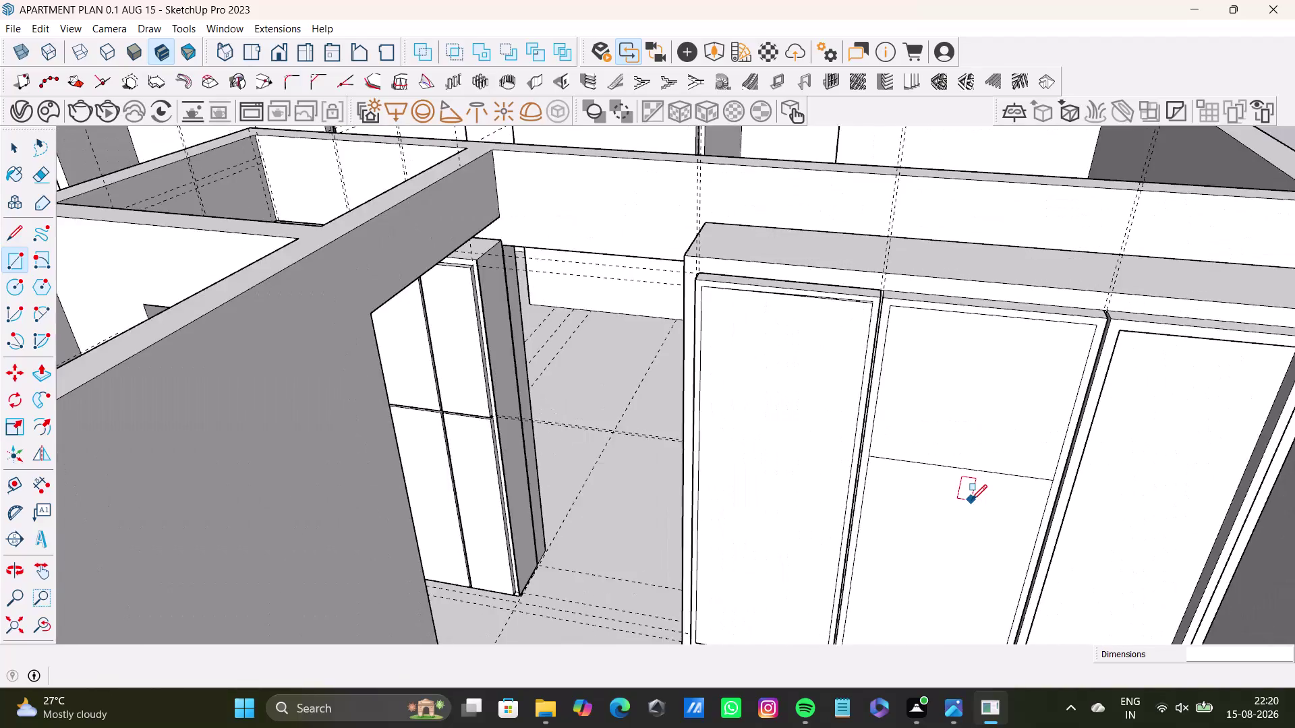
Orbit around the apartment model to bring the row of window components into view.
middle_drag(1006, 494, 1061, 428)
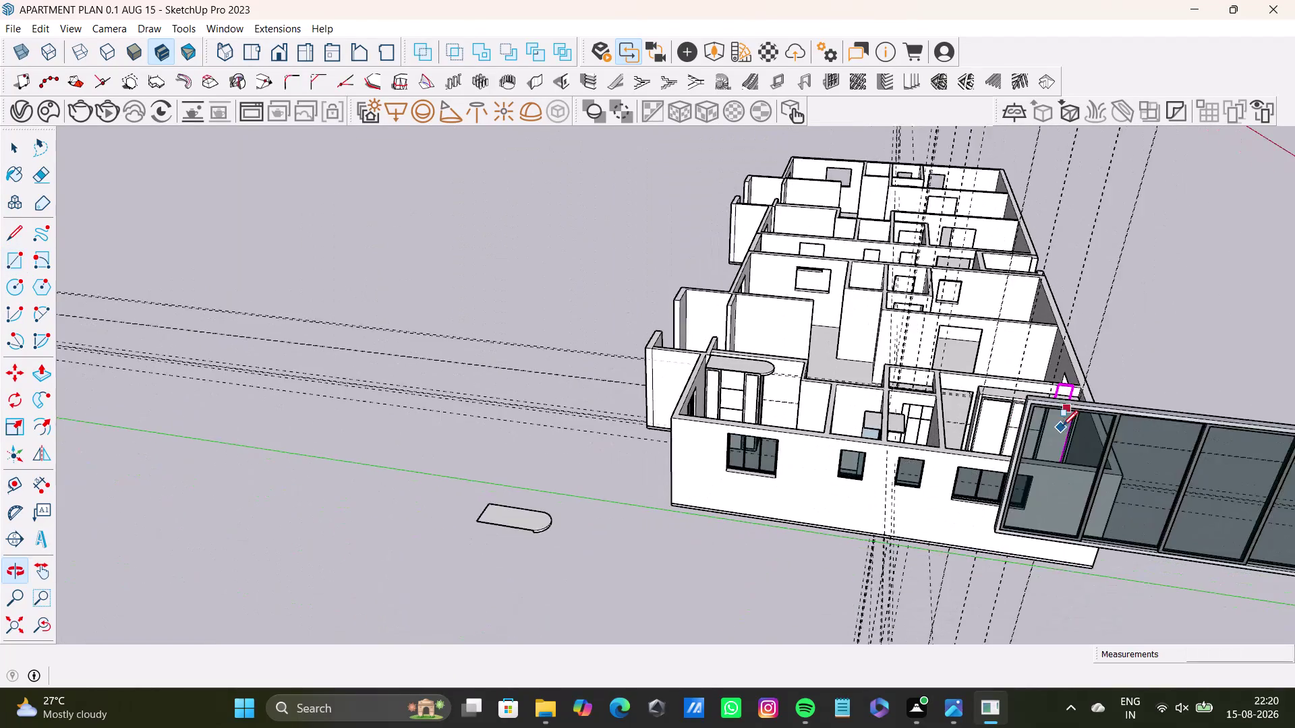
middle_drag(1061, 428, 1062, 426)
middle_drag(1063, 429, 768, 557)
scroll(down, 3)
middle_drag(895, 505, 878, 471)
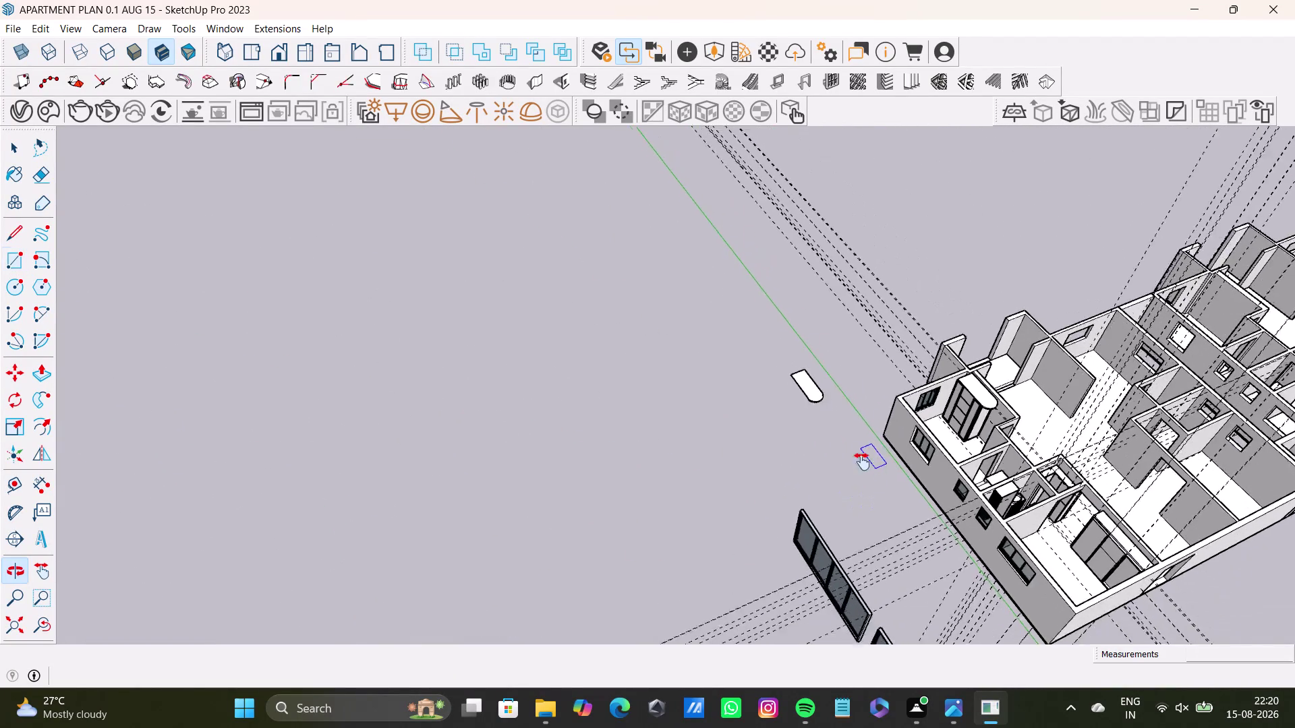
middle_drag(879, 472, 707, 399)
scroll(up, 3)
middle_drag(877, 473, 1027, 536)
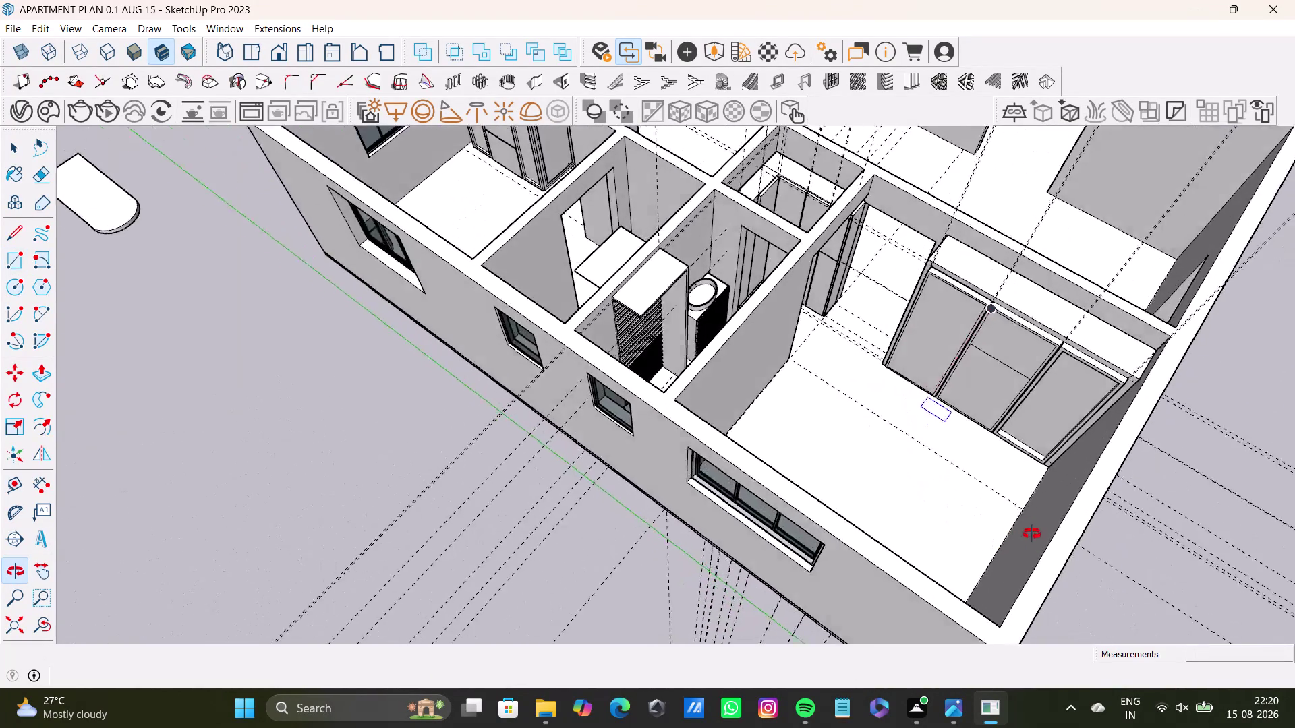
middle_drag(1028, 536, 842, 568)
scroll(down, 3)
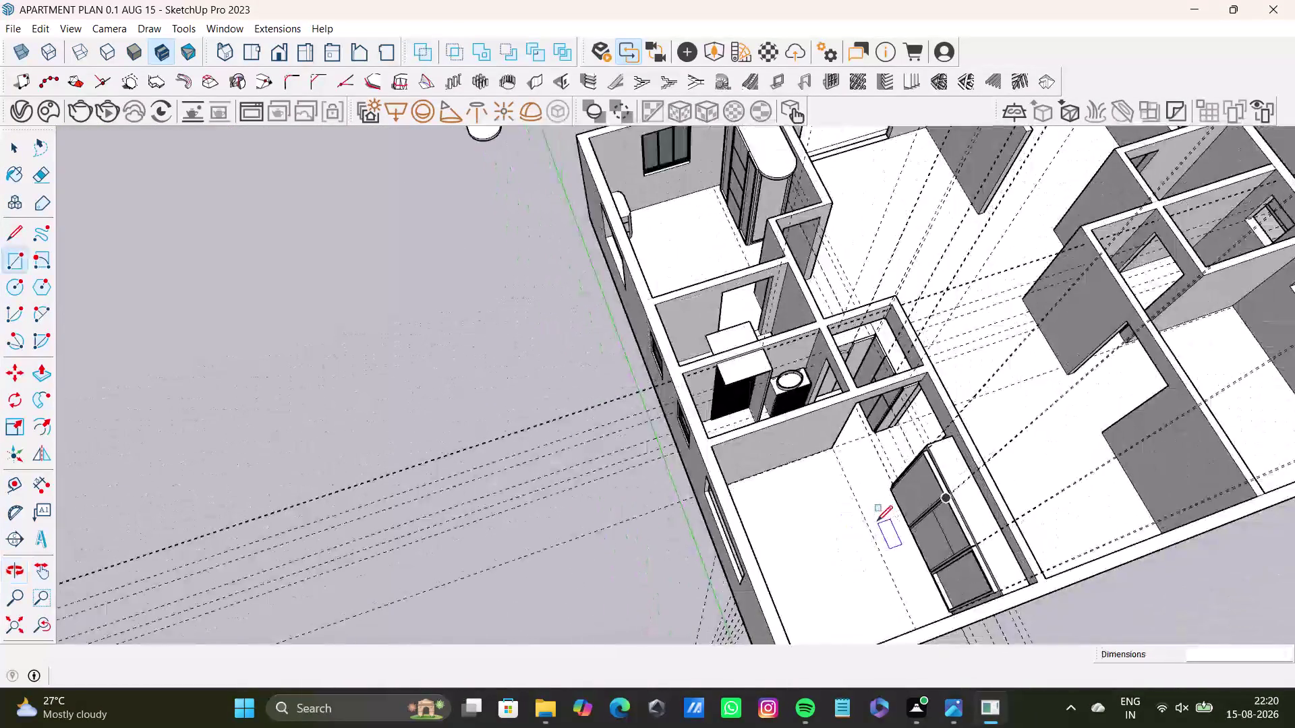
scroll(down, 3)
middle_drag(871, 501, 670, 605)
middle_drag(690, 567, 1101, 500)
middle_drag(967, 524, 992, 520)
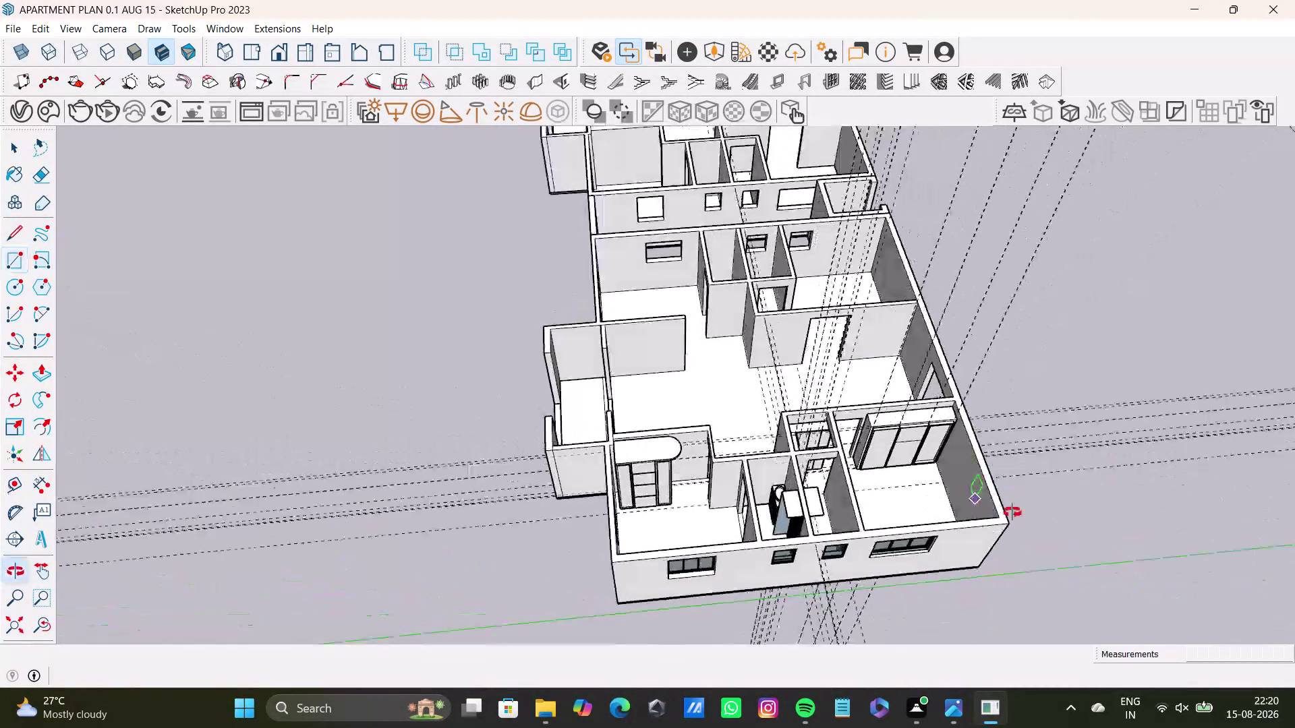
middle_drag(991, 520, 1049, 382)
scroll(down, 3)
middle_drag(999, 446, 788, 435)
scroll(up, 3)
scroll(up, 3)
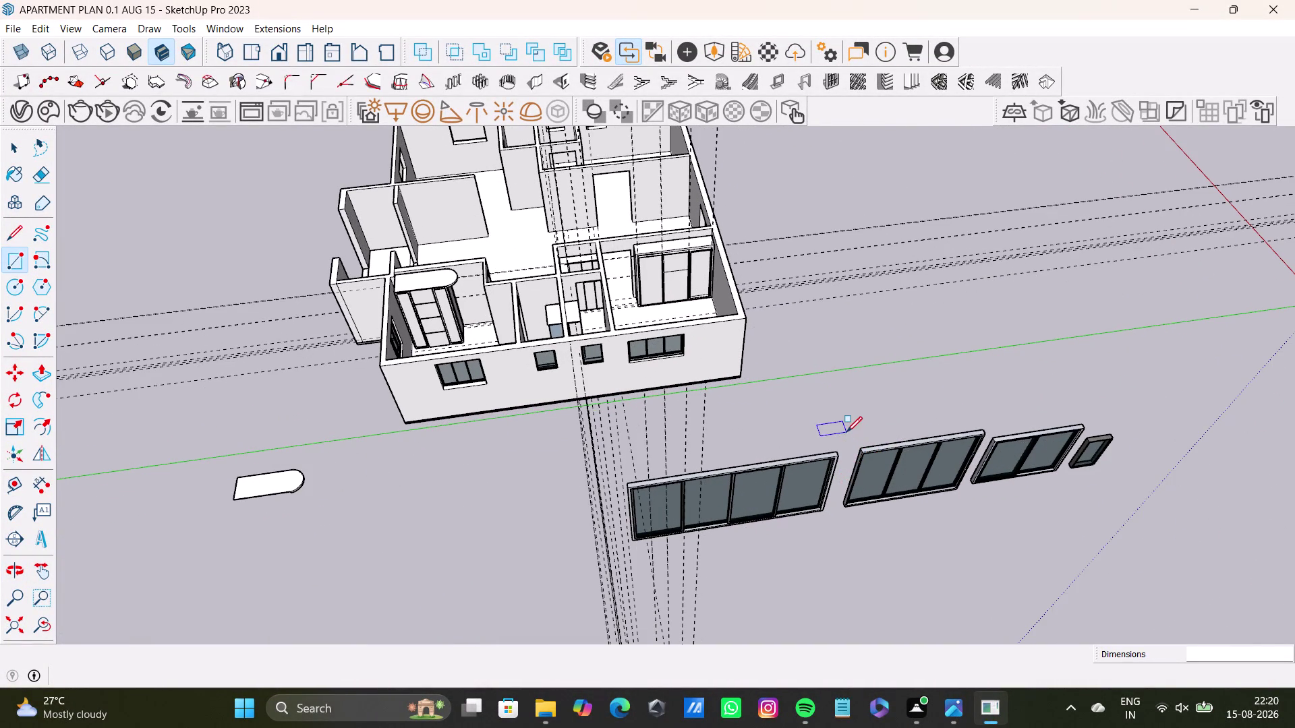
Select the three-pane window component.
key(space)
drag(846, 432, 973, 528)
double_click(953, 495)
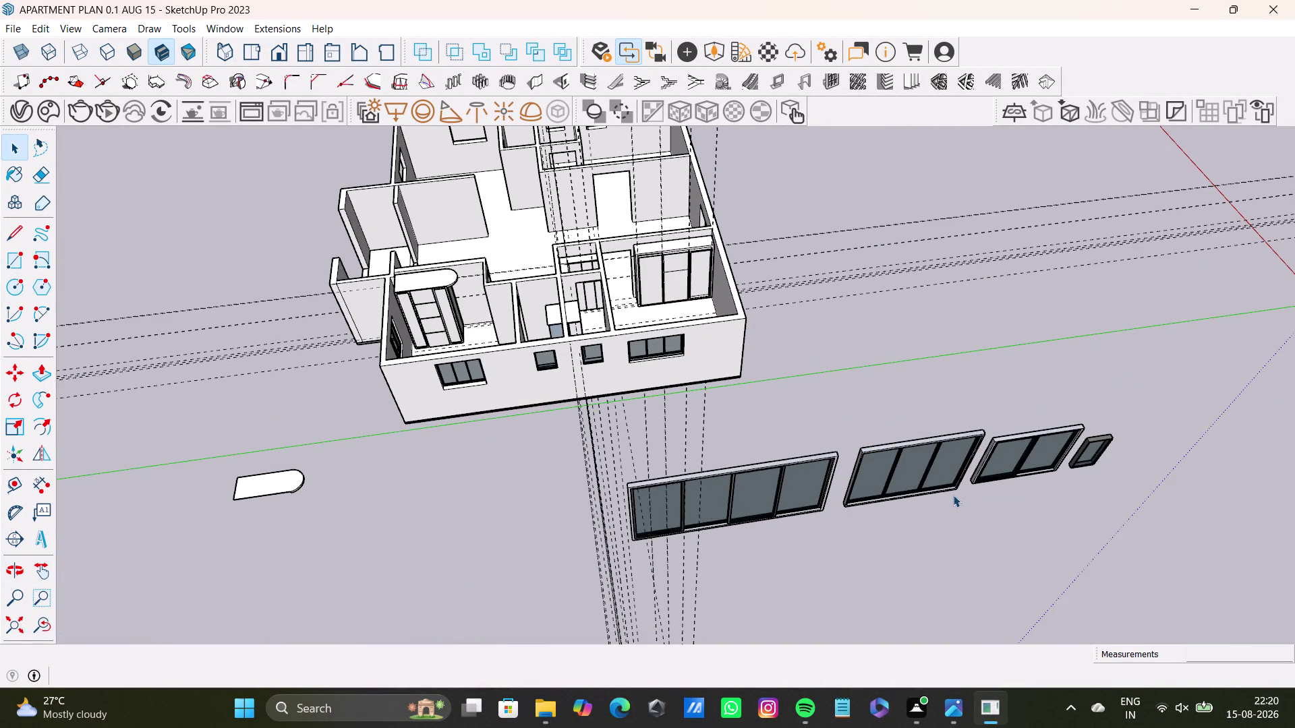
triple_click(947, 488)
click(948, 489)
drag(829, 420, 930, 494)
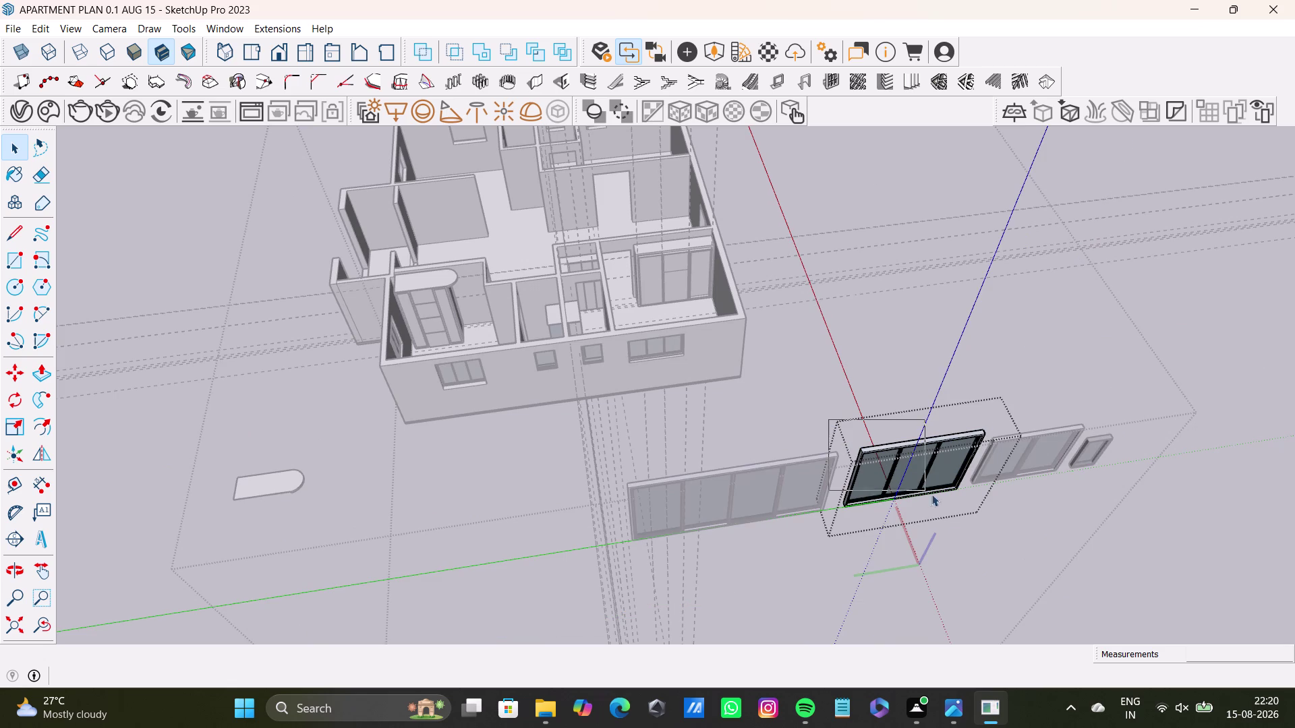
drag(929, 493, 993, 563)
Copy the three-pane window and place it beside the apartment's front corner.
key(m)
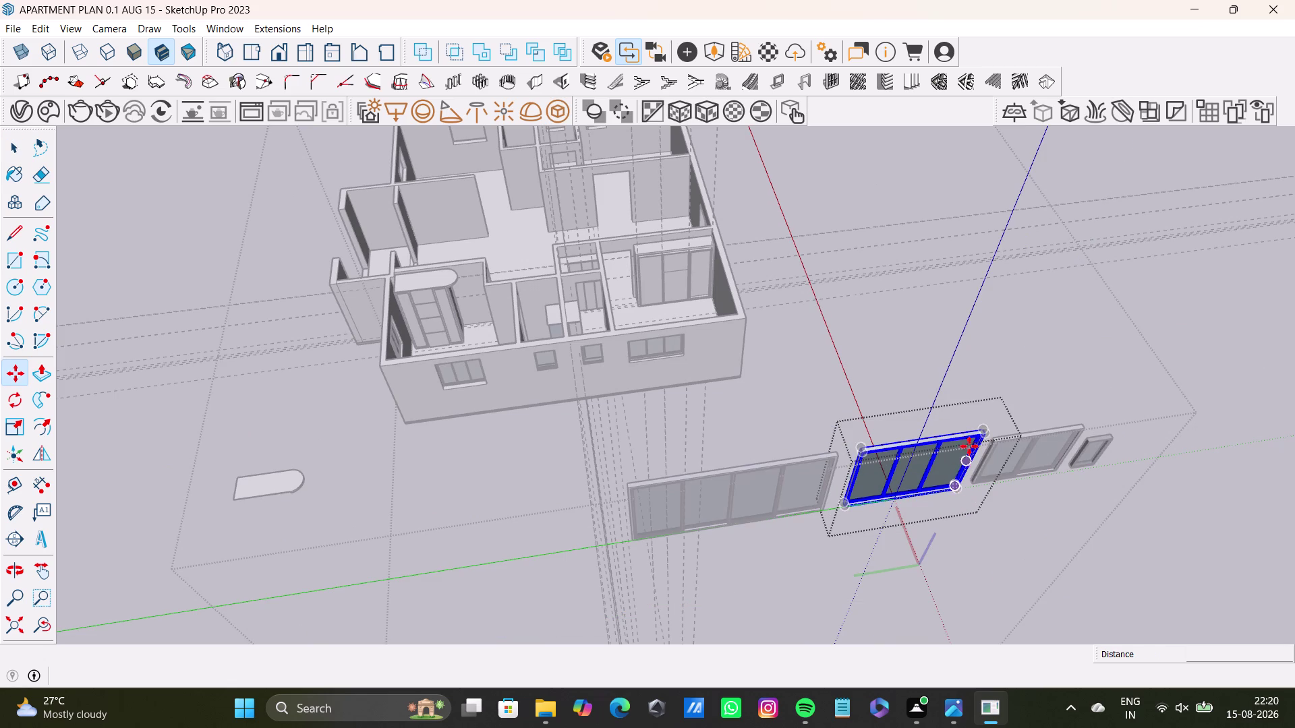
drag(983, 437, 959, 438)
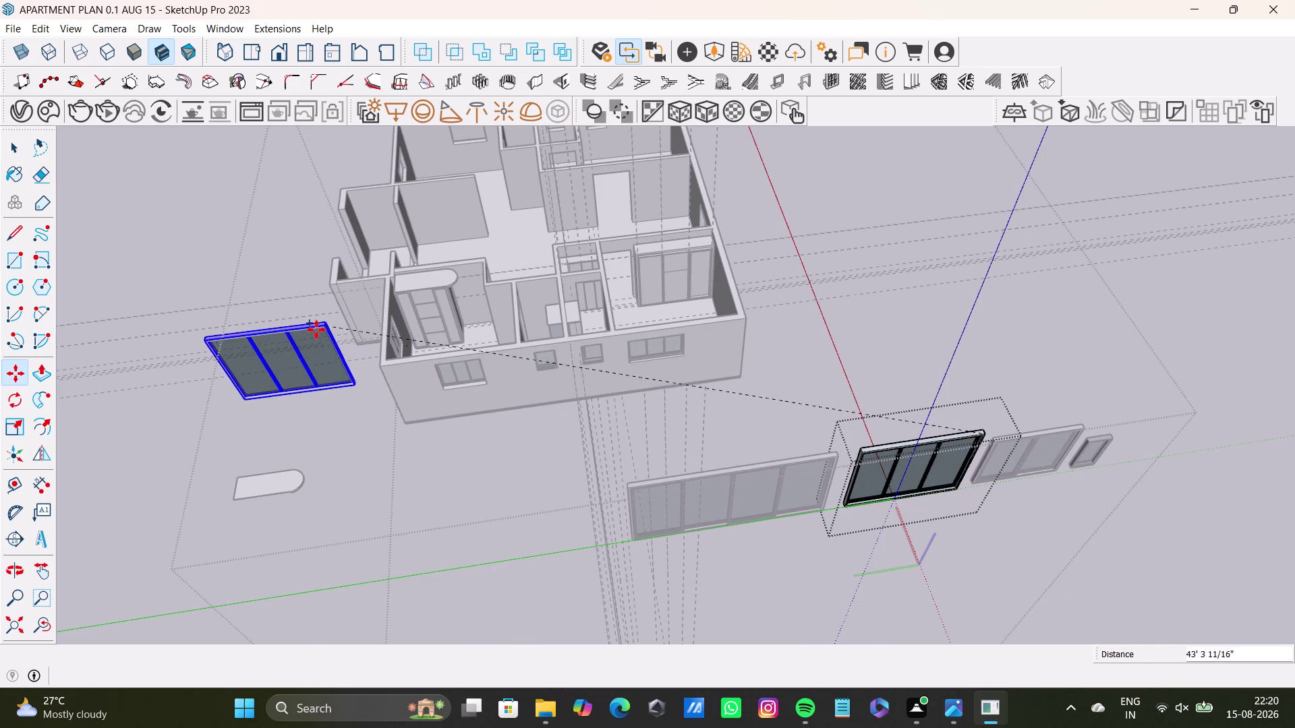
click(313, 332)
scroll(down, 3)
middle_drag(674, 490, 894, 485)
scroll(up, 3)
middle_drag(553, 435, 801, 448)
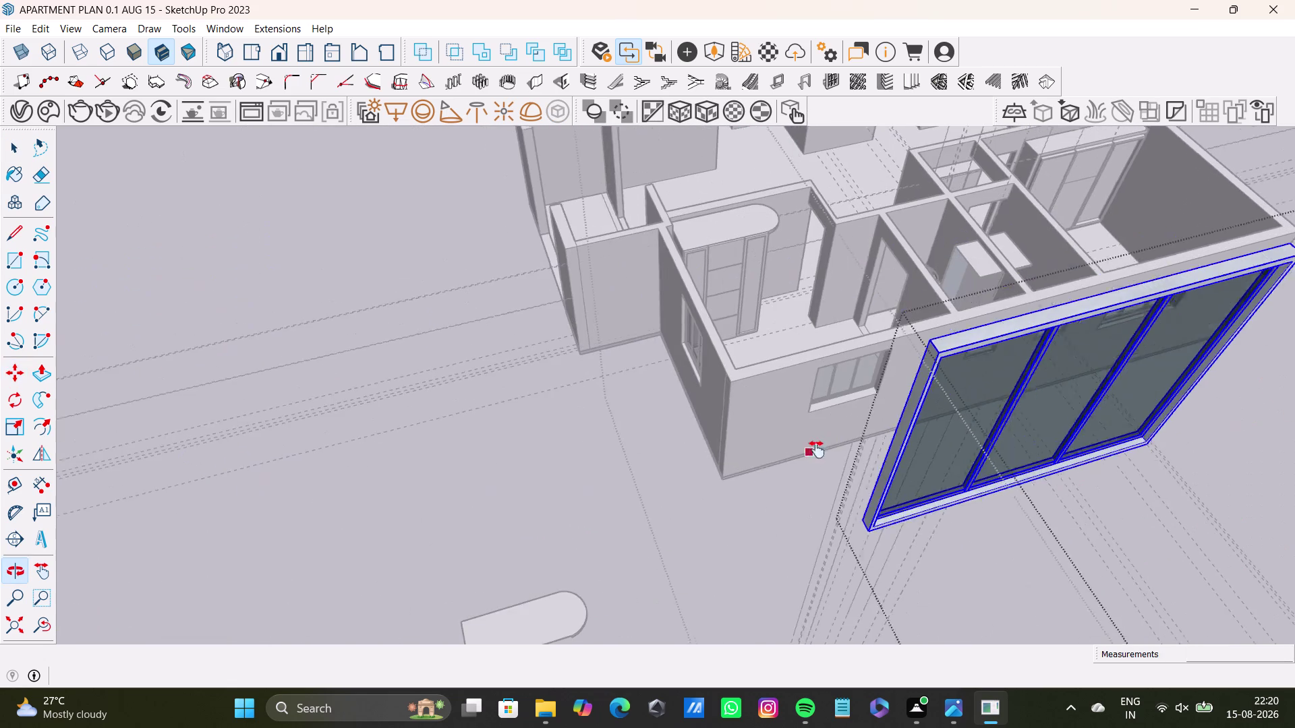
middle_drag(801, 448, 817, 450)
drag(959, 371, 938, 374)
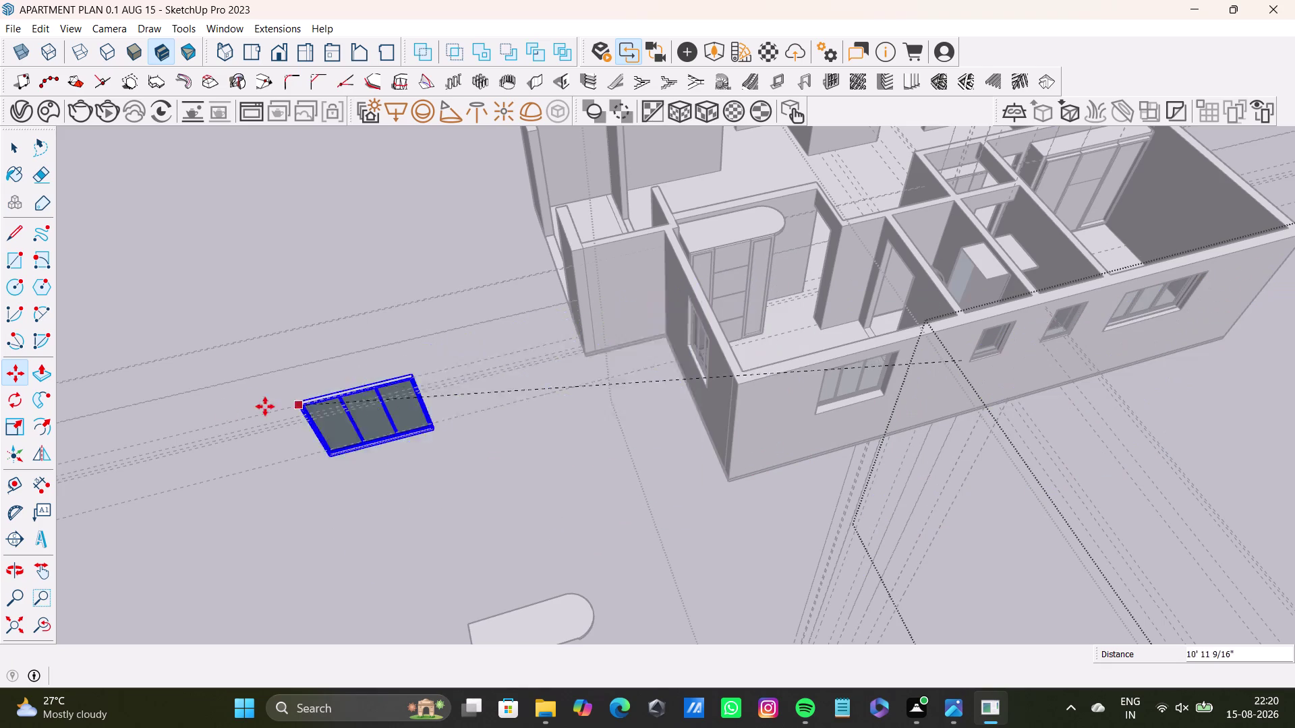
click(163, 390)
Start rotating the window copy with its corner as the rotation centre.
scroll(down, 3)
middle_drag(556, 510, 819, 428)
middle_drag(797, 436, 794, 444)
key(q)
click(694, 375)
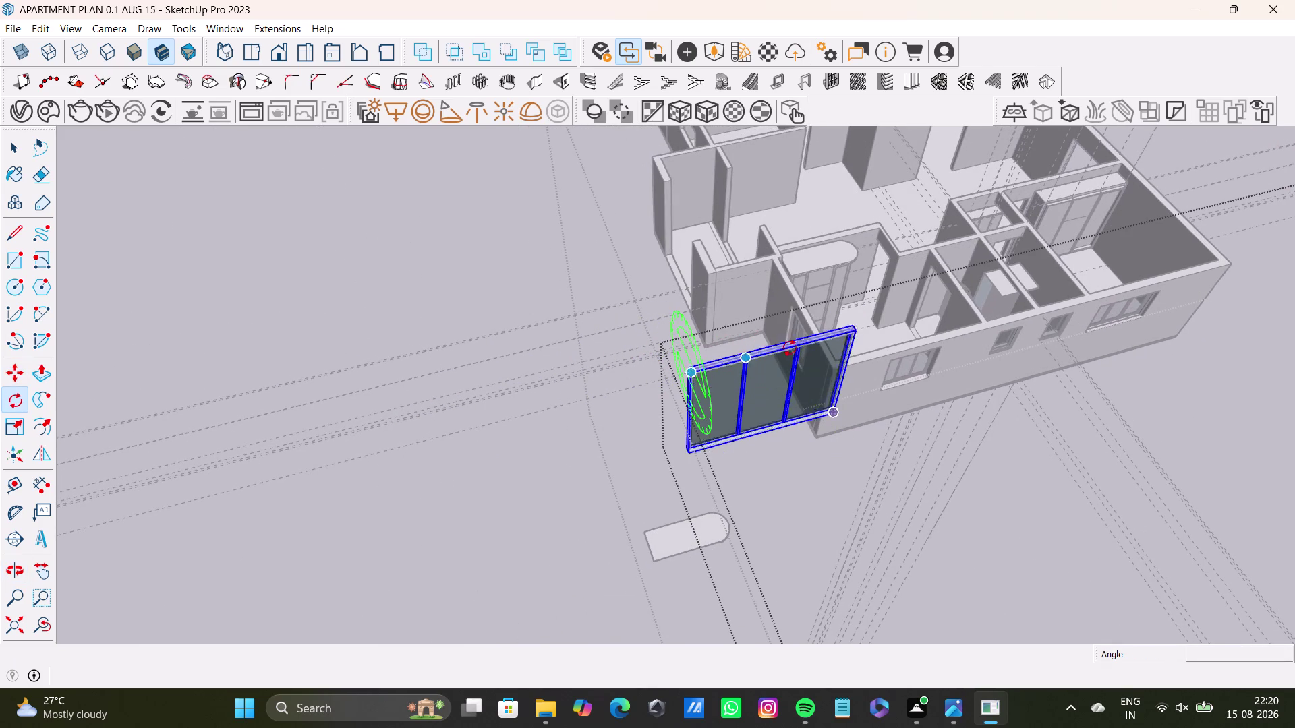
Pick a rotation reference along the window edge, then orbit toward the window's lower corner.
click(849, 329)
key(space)
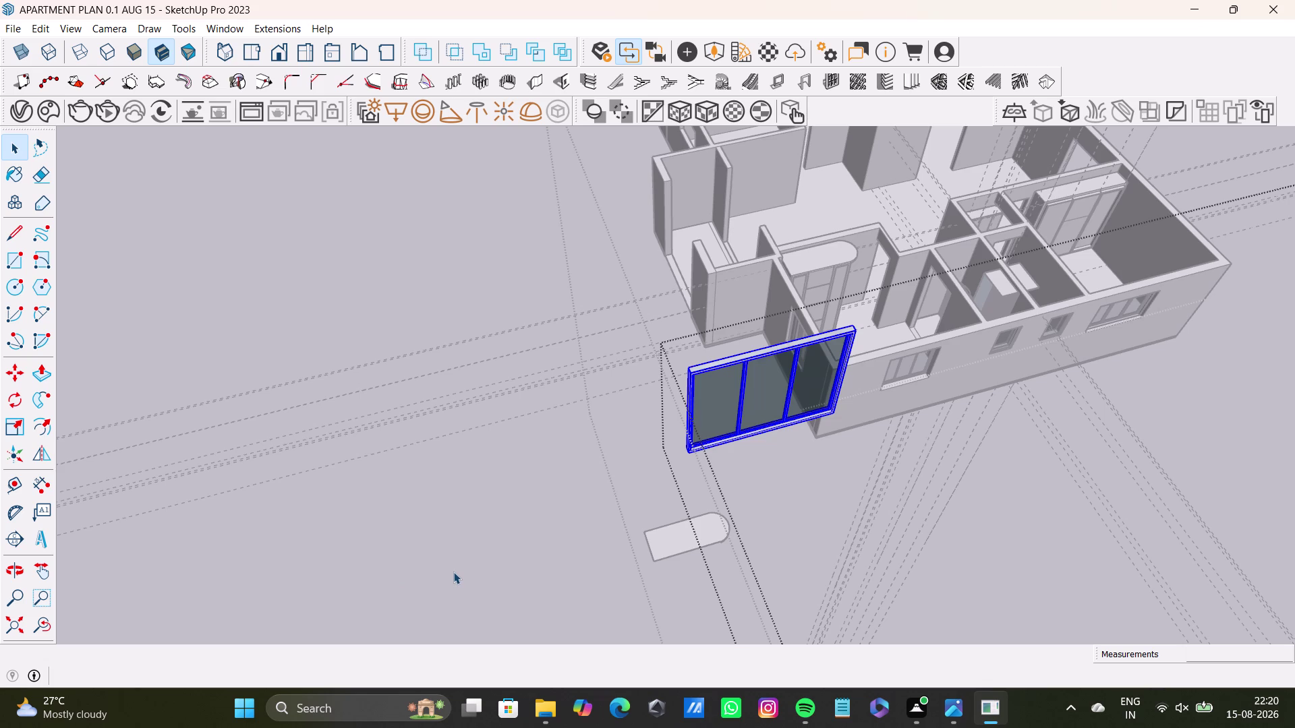
key(q)
scroll(up, 3)
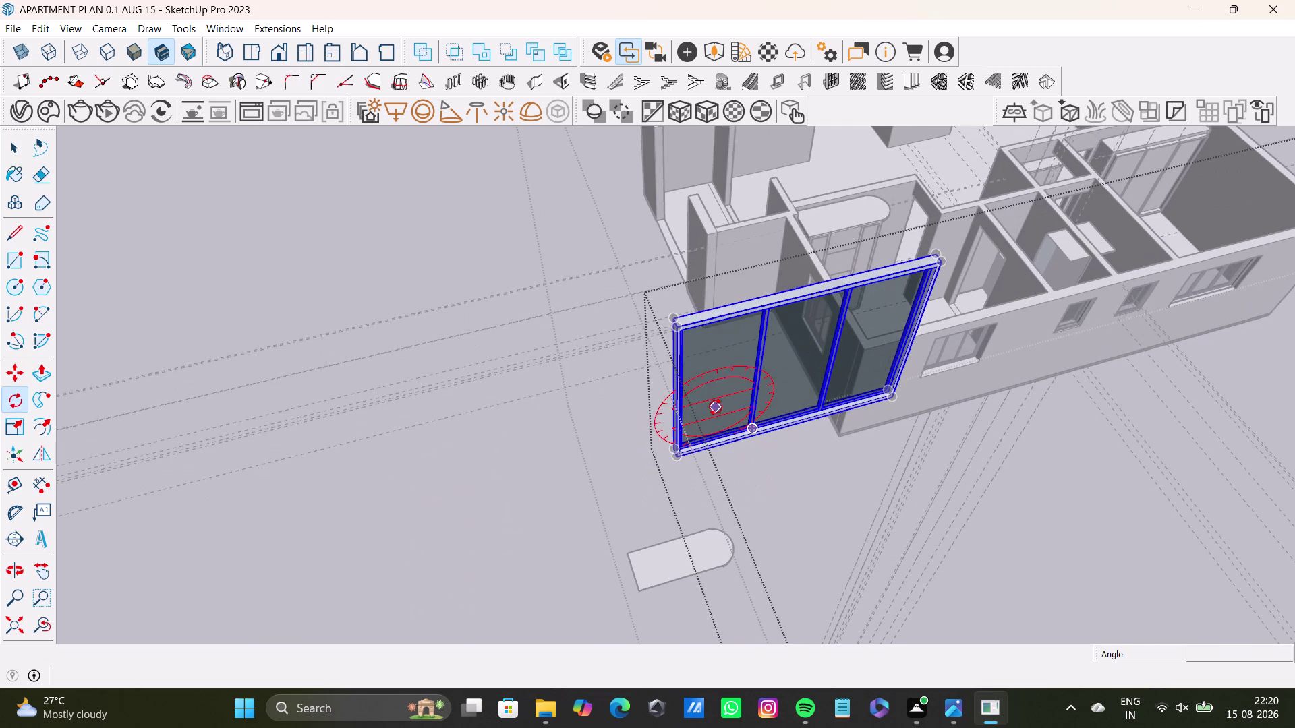
key(Right)
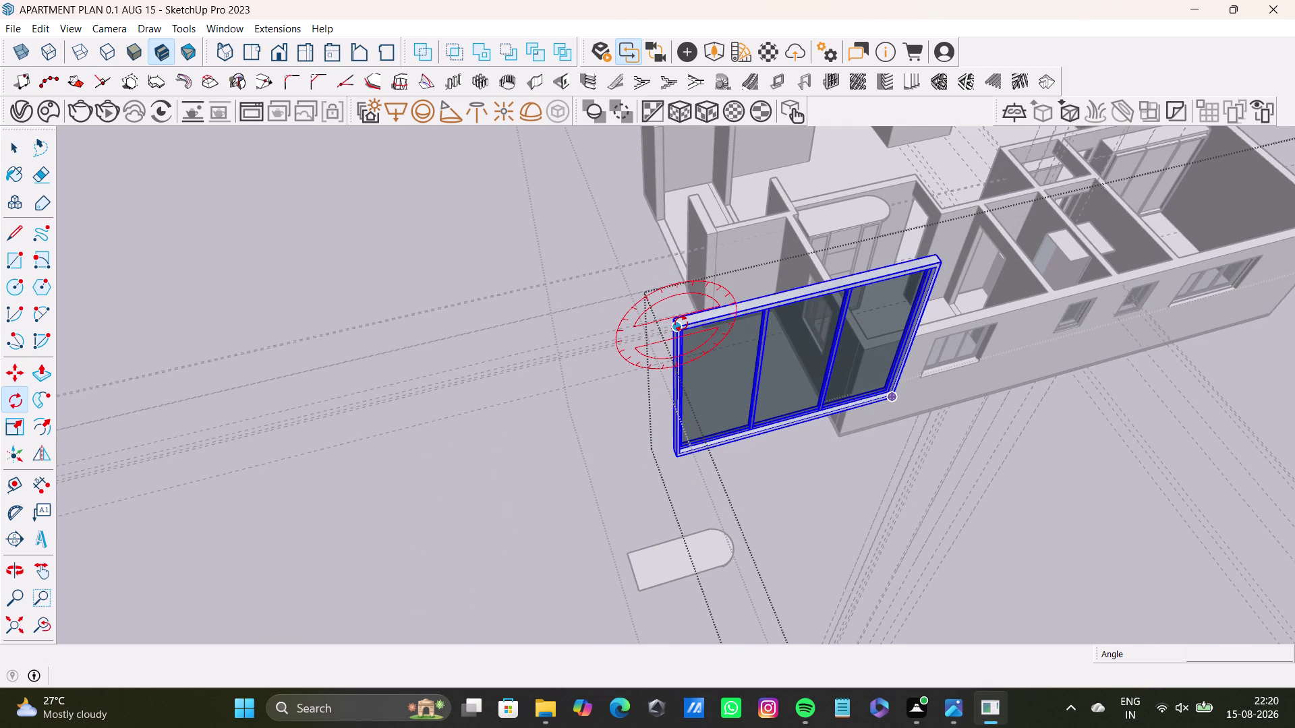
key(Left)
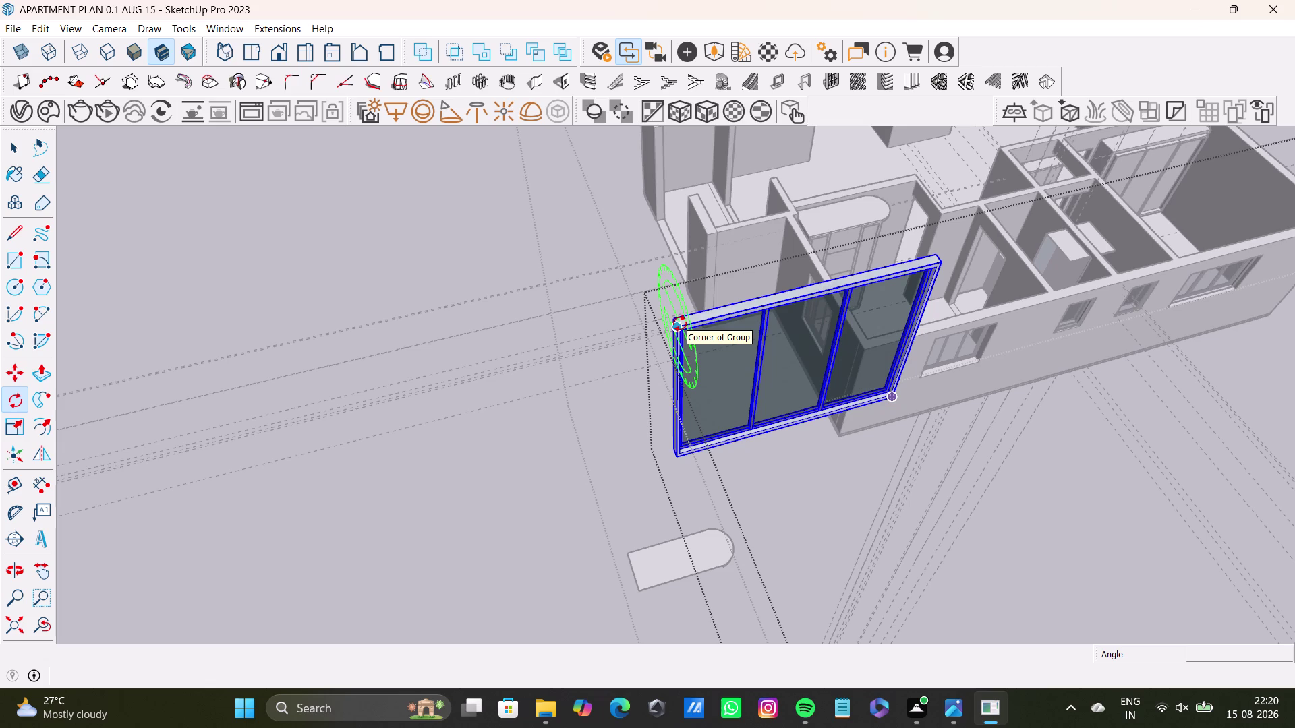
middle_drag(690, 368, 813, 378)
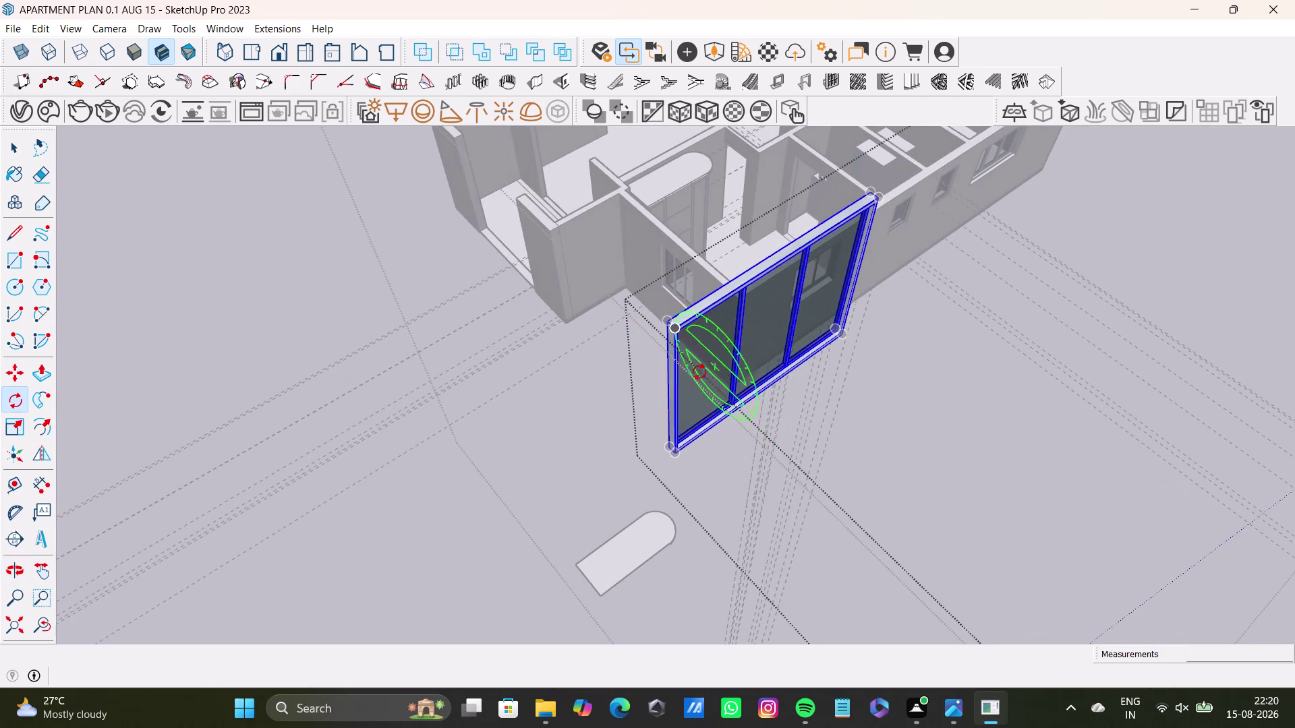
scroll(down, 3)
middle_drag(685, 365, 636, 458)
scroll(up, 3)
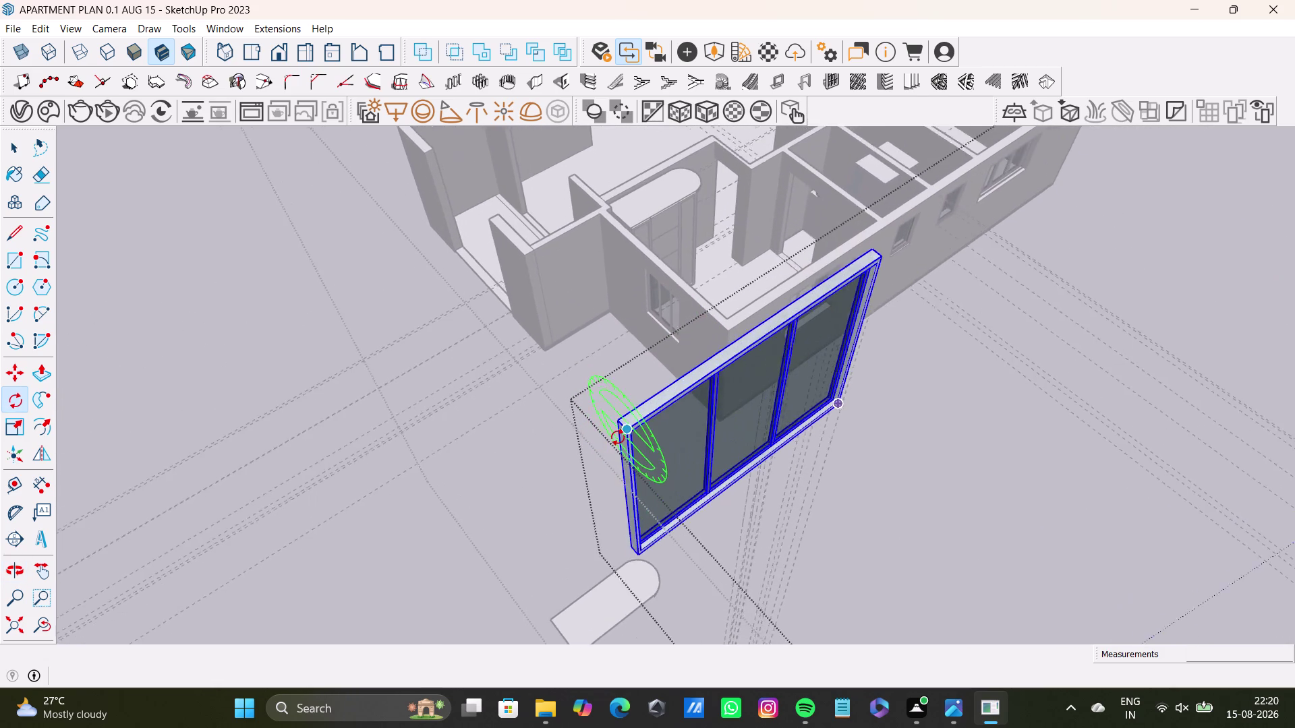
scroll(up, 3)
middle_drag(628, 438, 570, 324)
scroll(up, 3)
middle_drag(671, 398, 671, 541)
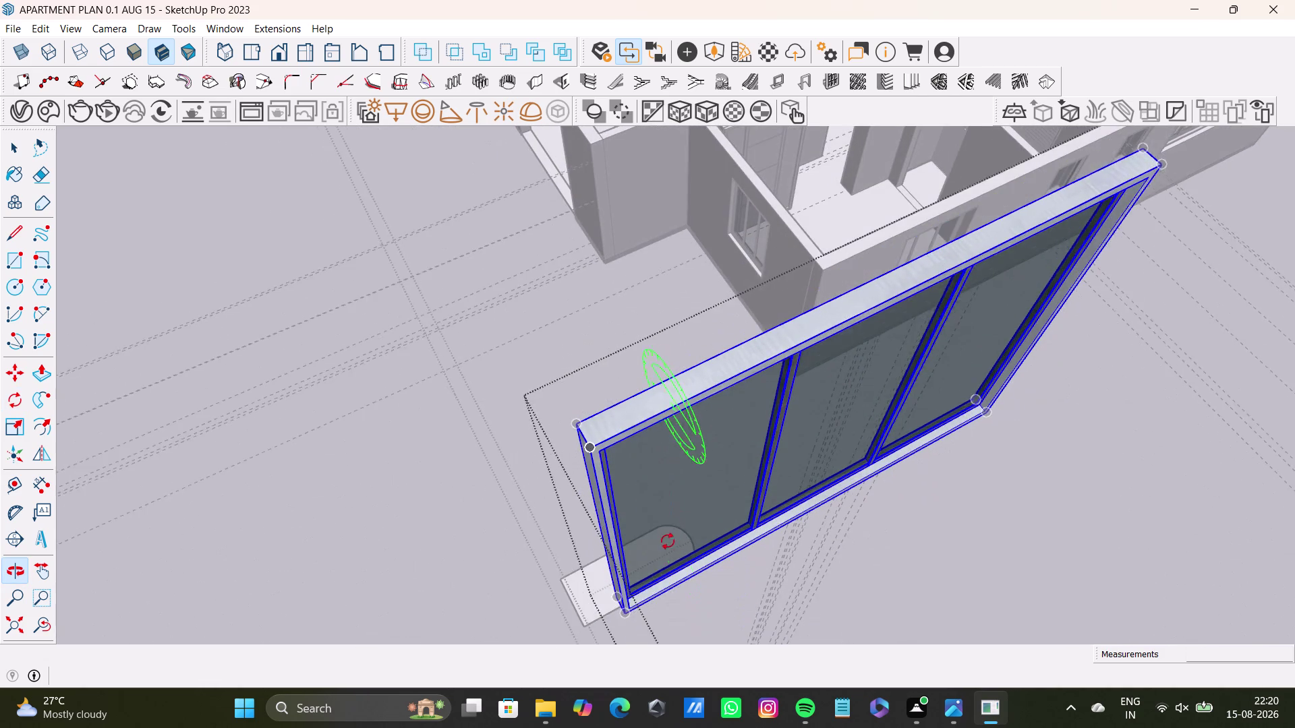
scroll(down, 3)
Rotate the window copy about its corner and confirm the angle.
key(Right)
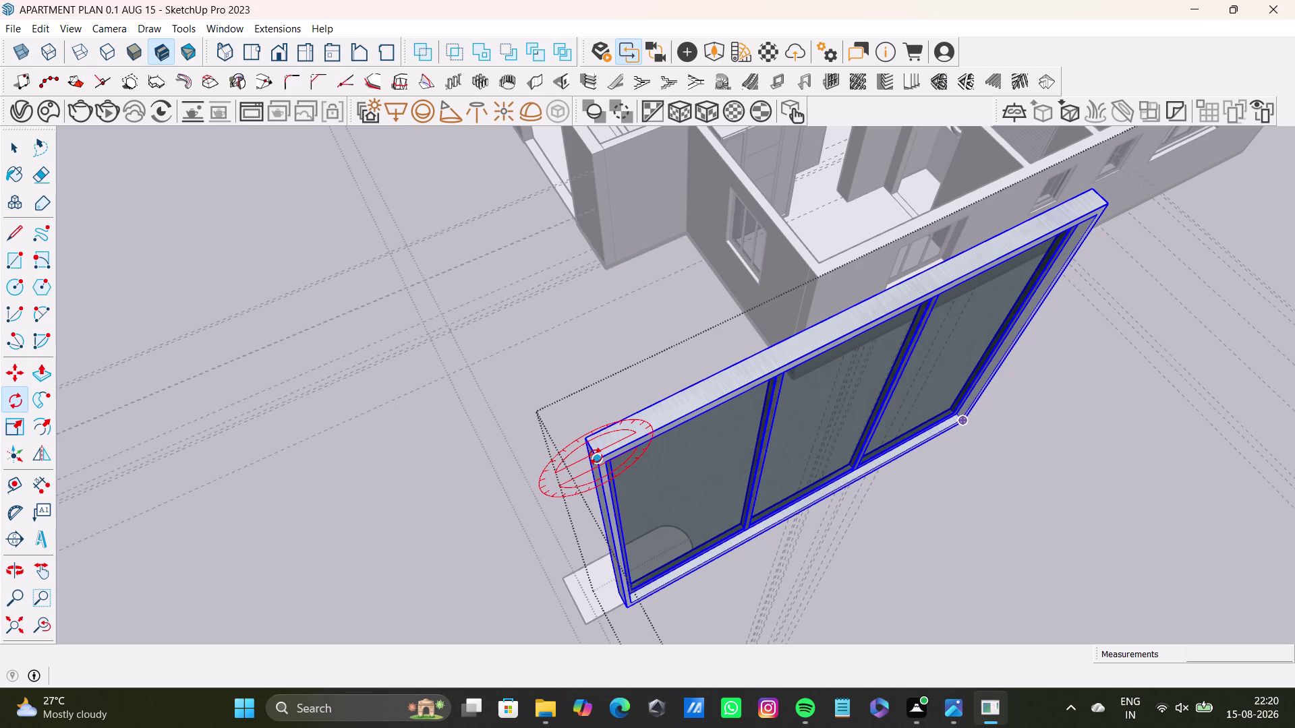
key(Up)
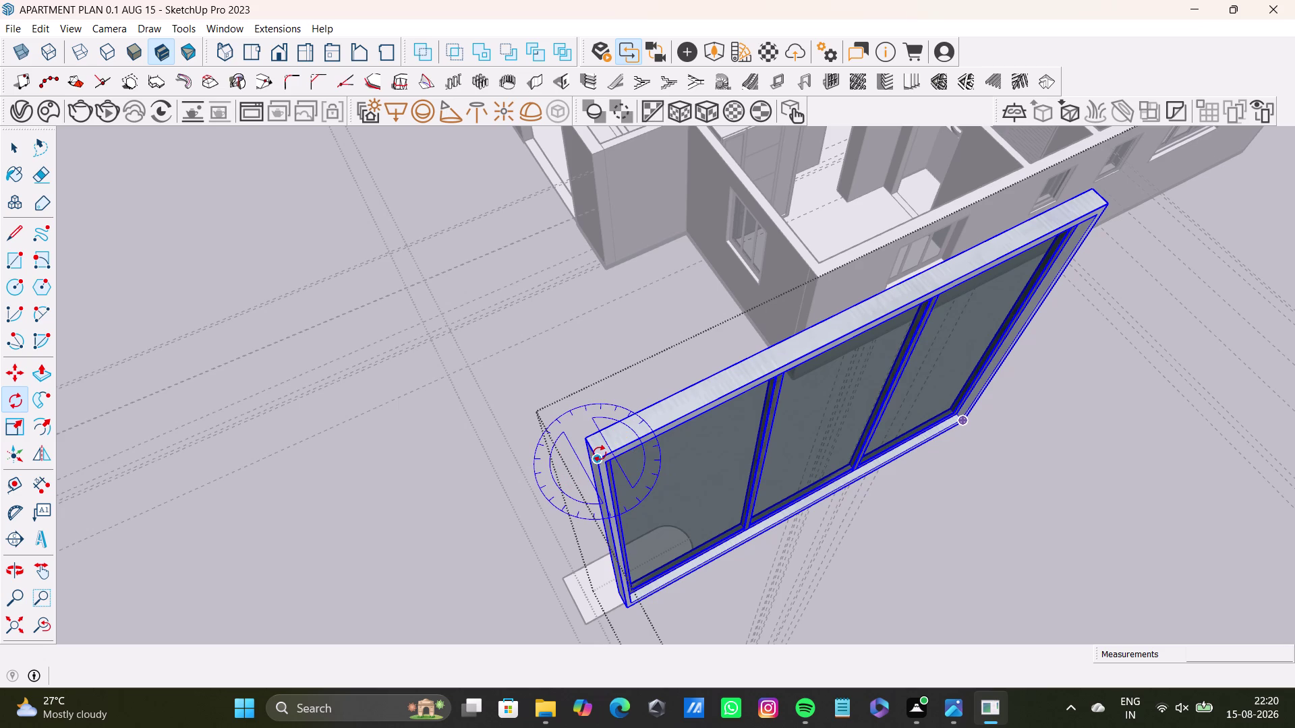
drag(599, 456, 621, 450)
click(1101, 209)
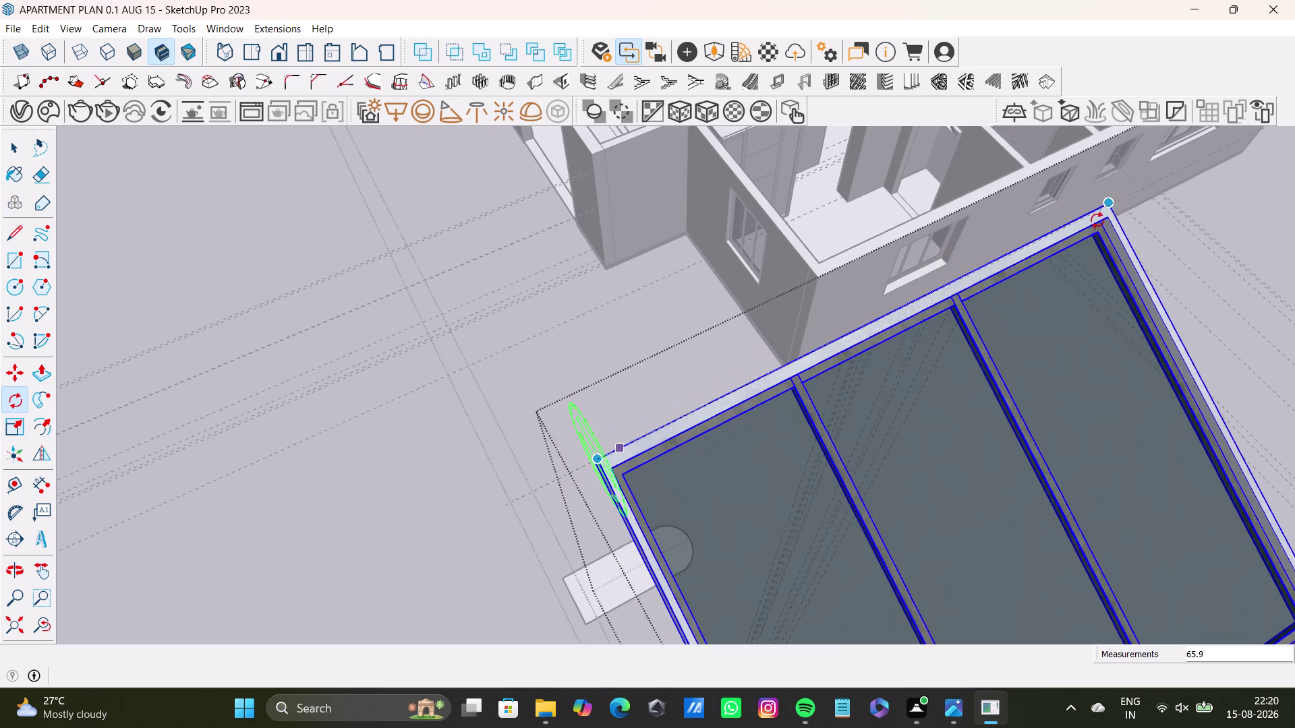
key(Left)
key(space)
scroll(down, 3)
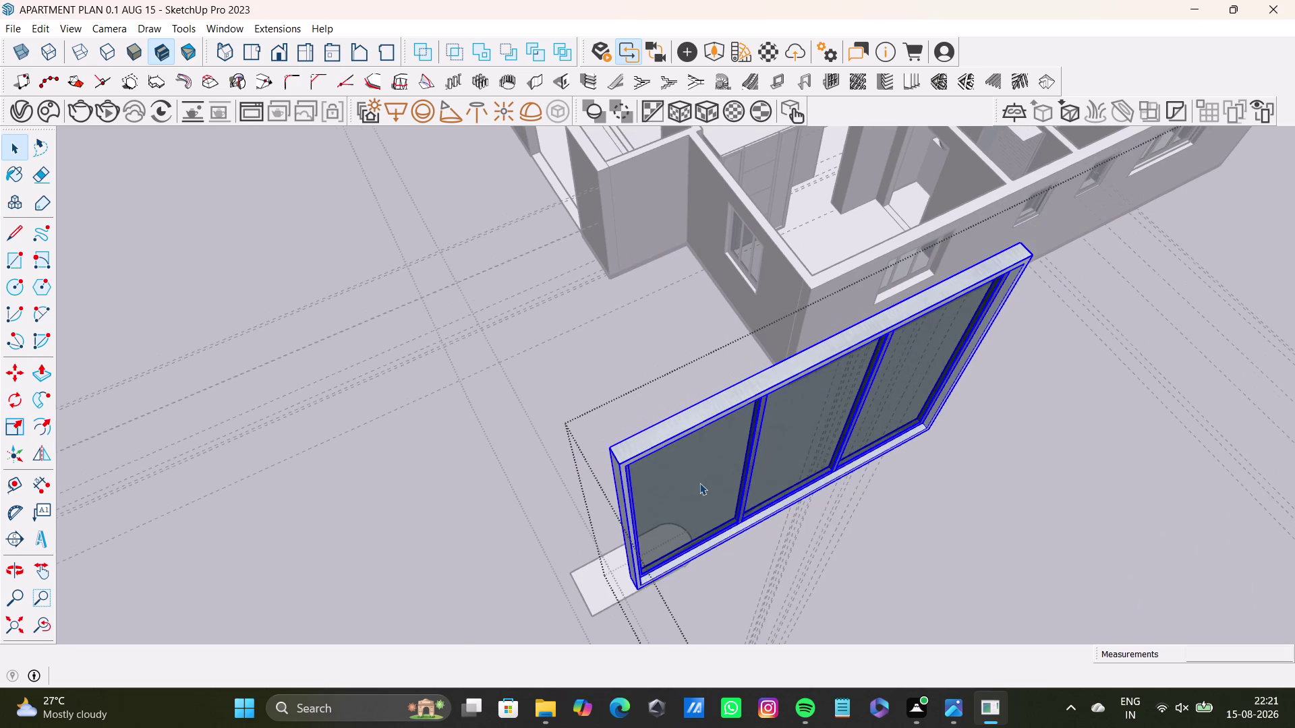
Rotate the window a further 90 degrees, pivoting on its corner against its top edge.
key(q)
key(Up)
scroll(up, 3)
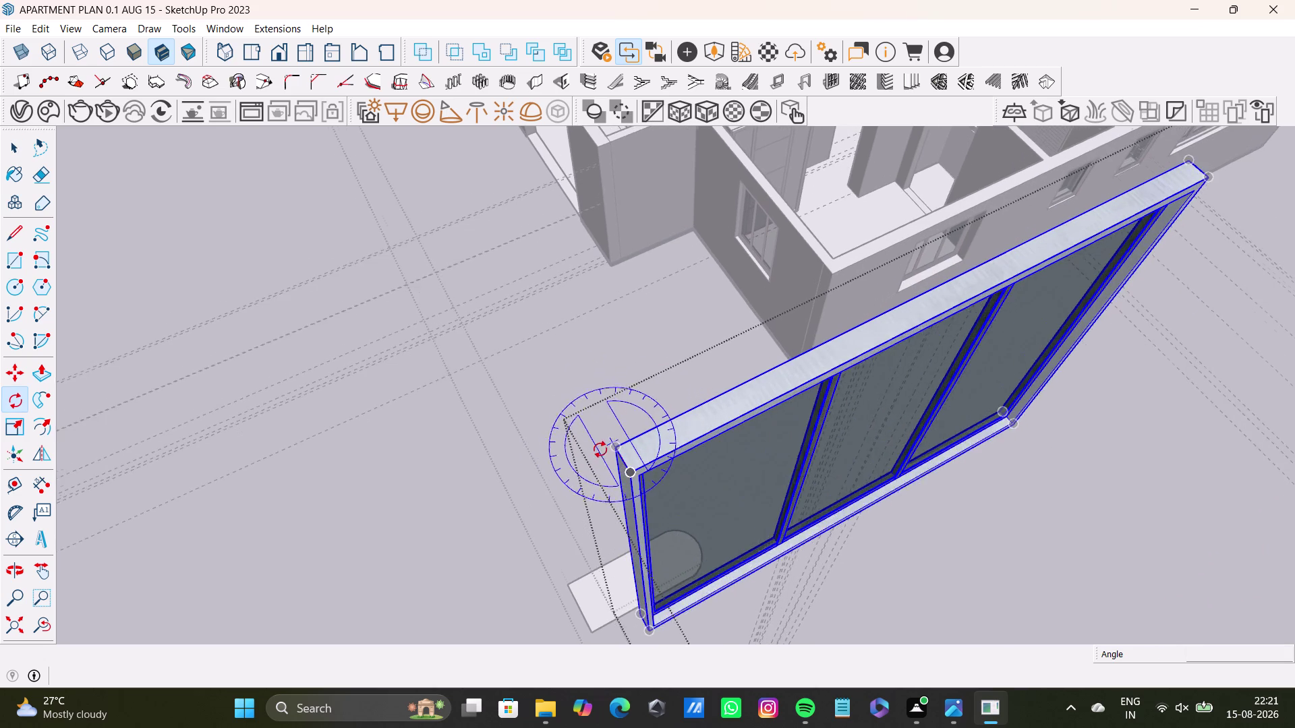
scroll(up, 3)
click(625, 443)
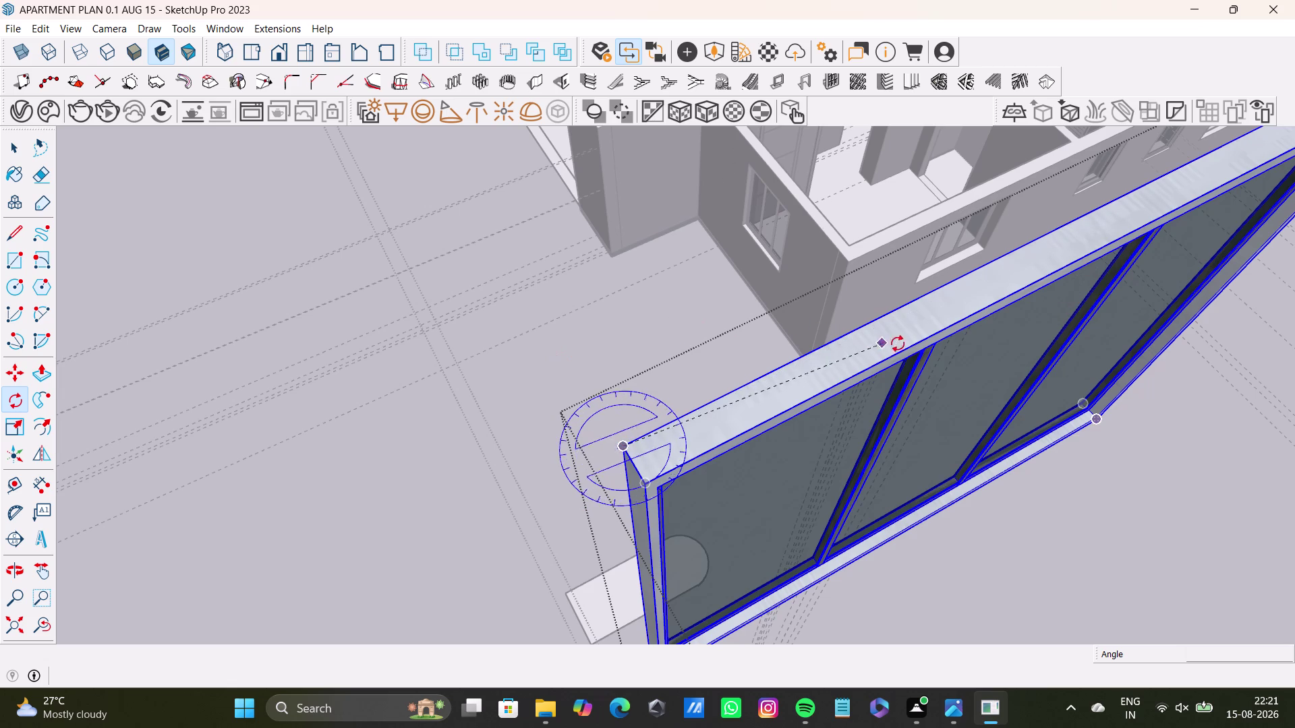
middle_drag(900, 344, 422, 551)
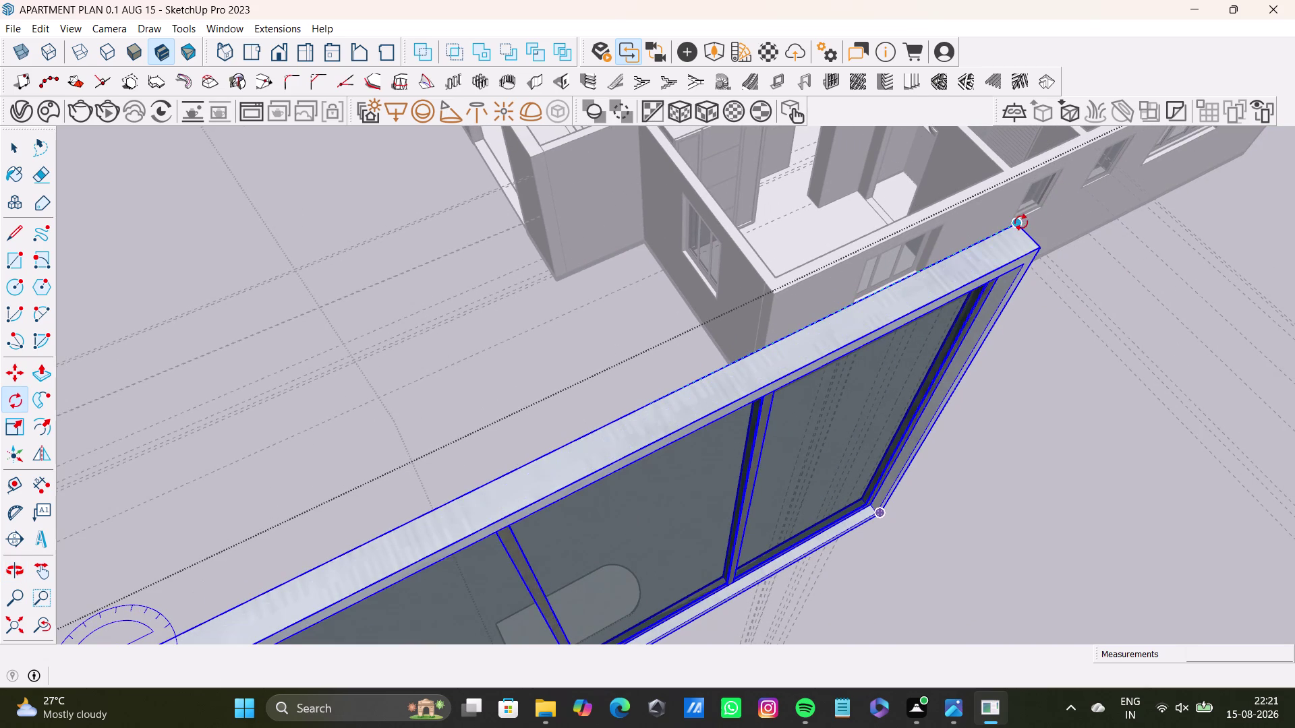
click(1021, 223)
scroll(down, 3)
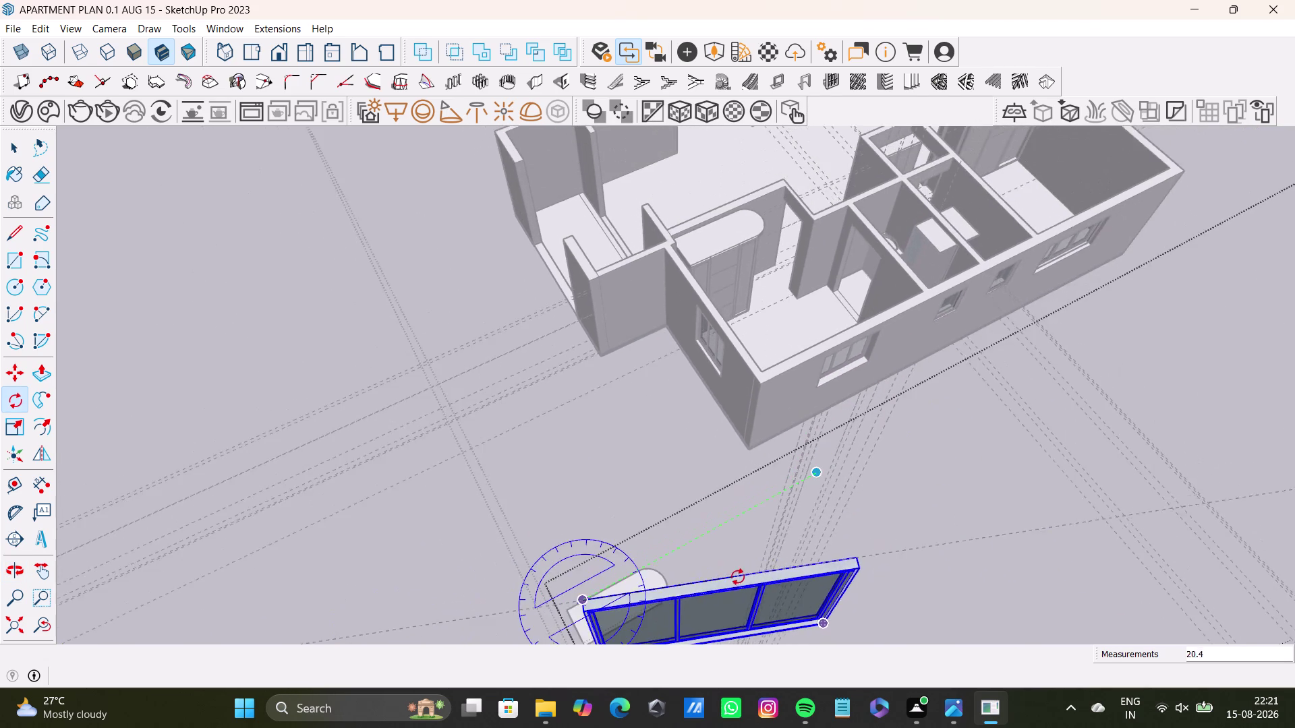
middle_drag(746, 578, 1035, 409)
click(994, 568)
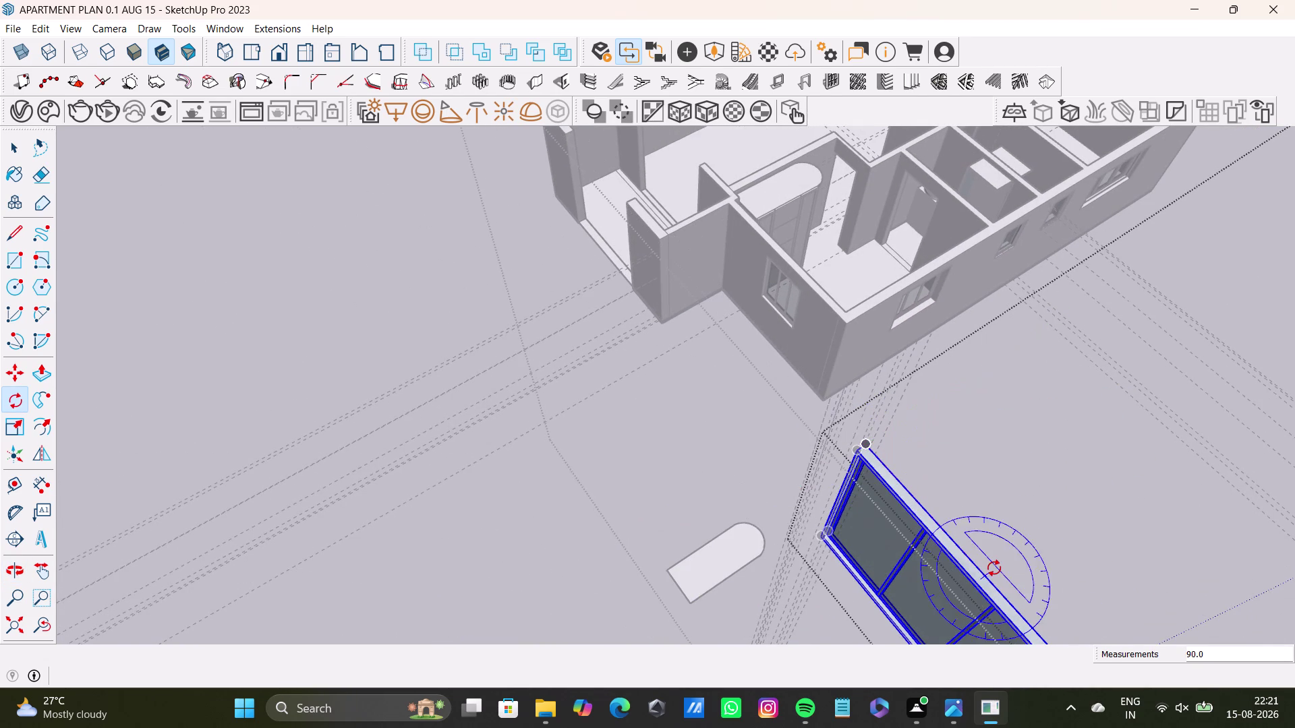
key(space)
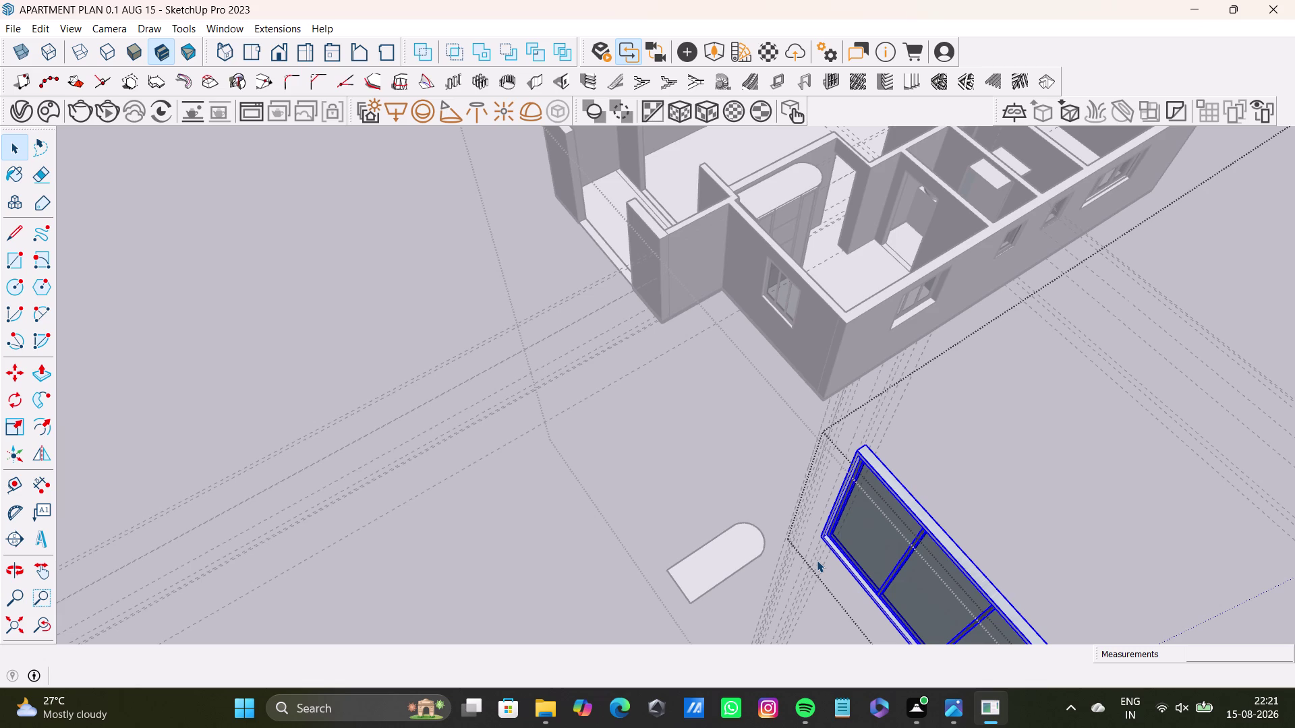
scroll(down, 3)
middle_drag(495, 503, 478, 498)
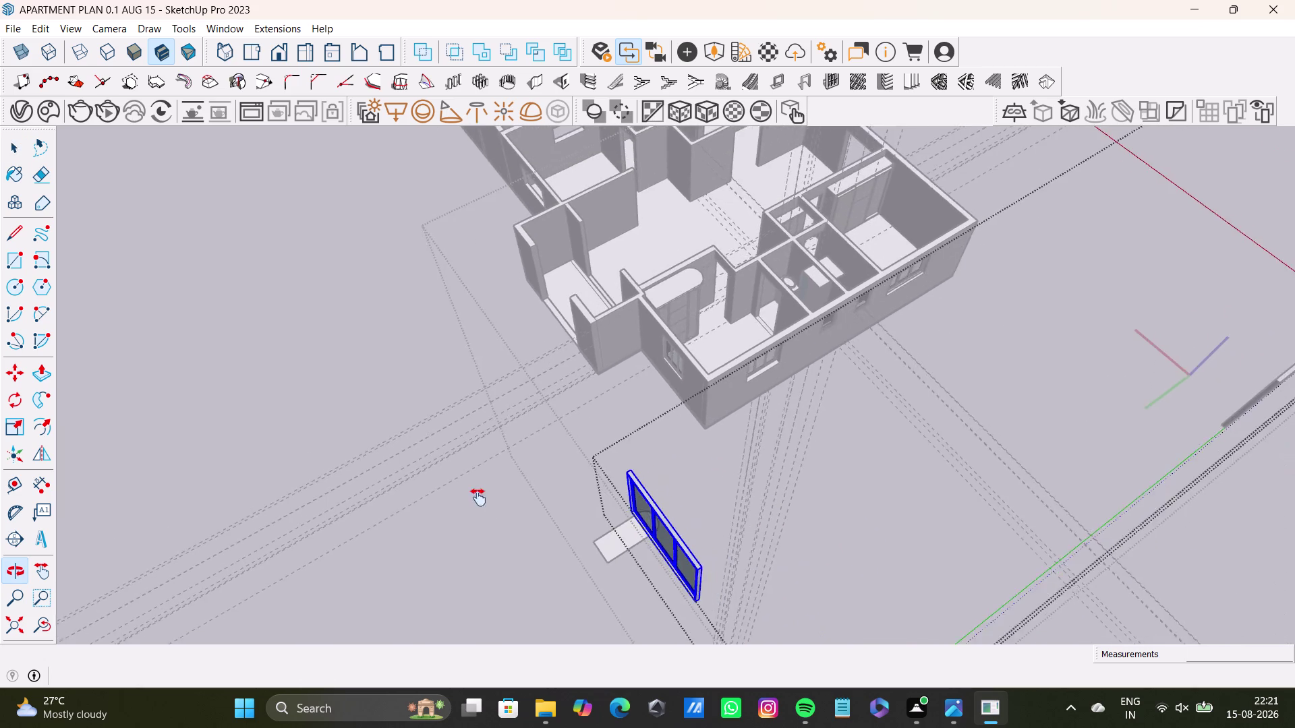
middle_drag(479, 498, 574, 449)
middle_drag(570, 448, 573, 412)
scroll(up, 3)
middle_drag(574, 371, 538, 439)
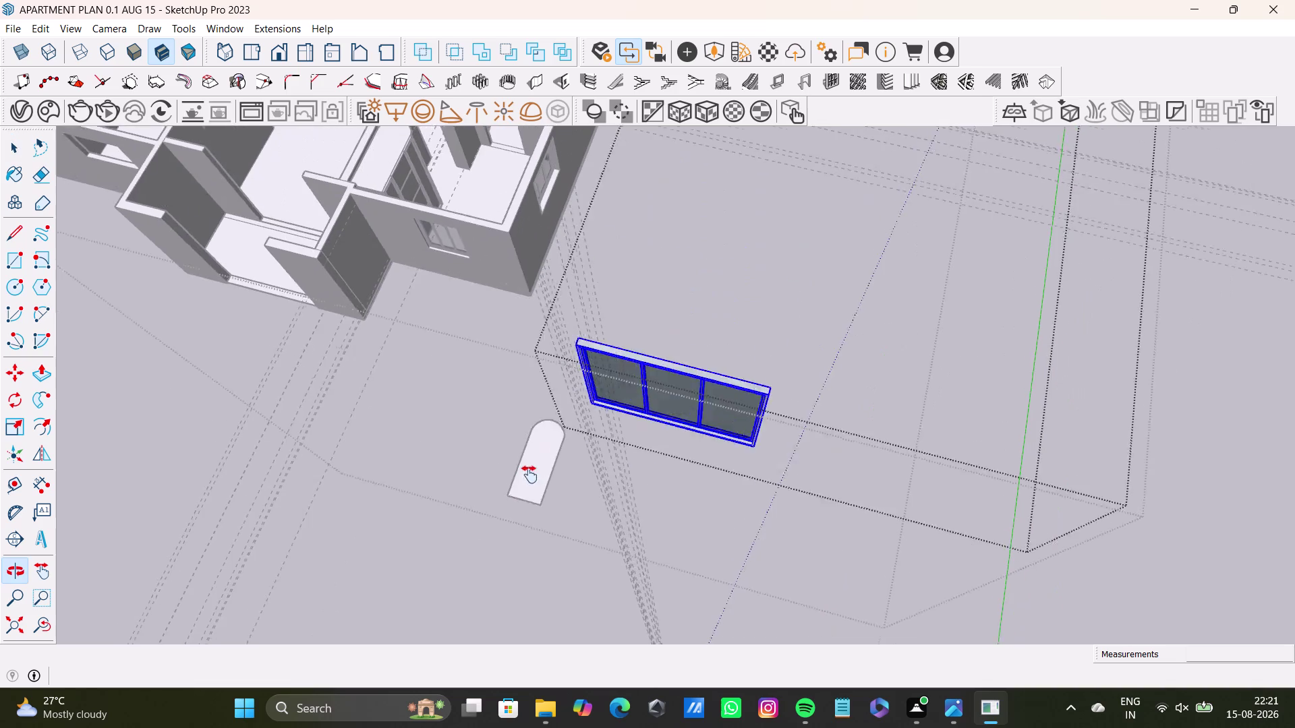
middle_drag(538, 439, 522, 529)
middle_drag(532, 491, 517, 551)
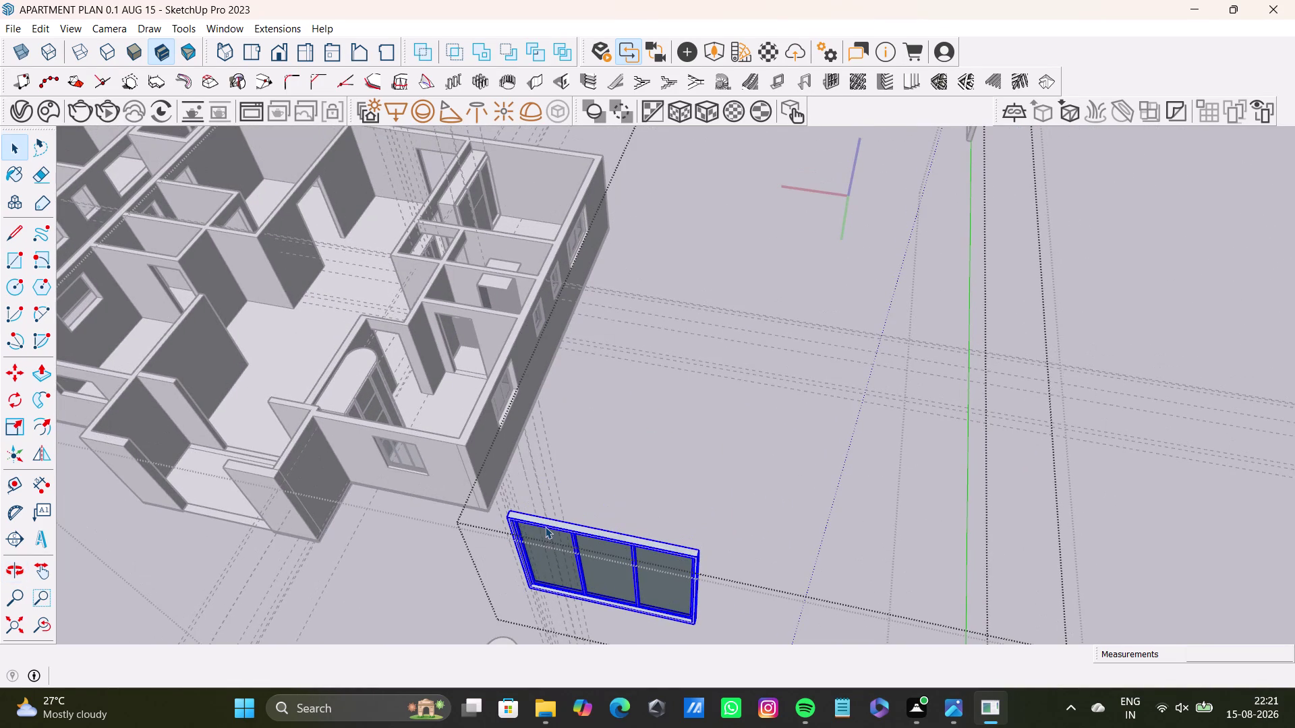
Pick up the window copy by its corner for moving.
key(m)
drag(699, 551, 691, 551)
scroll(up, 3)
scroll(down, 3)
scroll(up, 3)
Drop the window at the corner of the apartment wall's window opening.
middle_drag(429, 440, 567, 382)
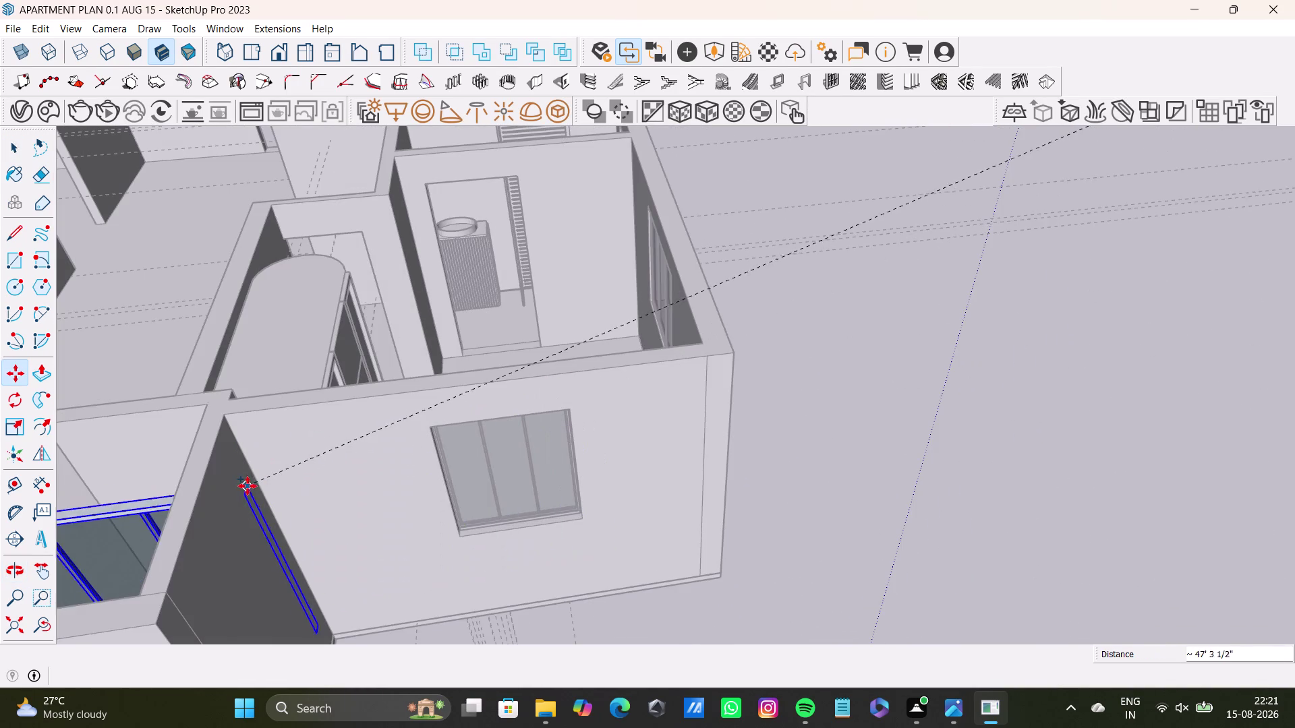
scroll(down, 3)
scroll(down, 3)
middle_drag(466, 469, 772, 432)
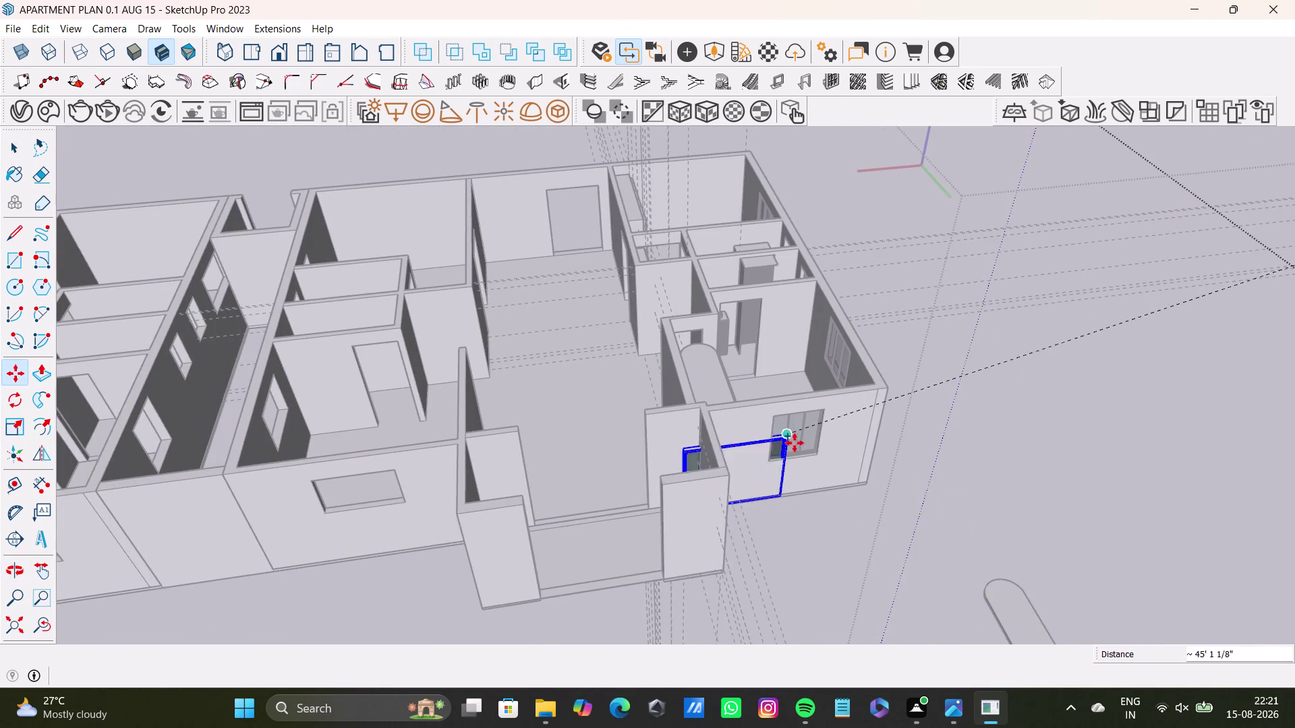
middle_drag(800, 444, 692, 420)
scroll(up, 3)
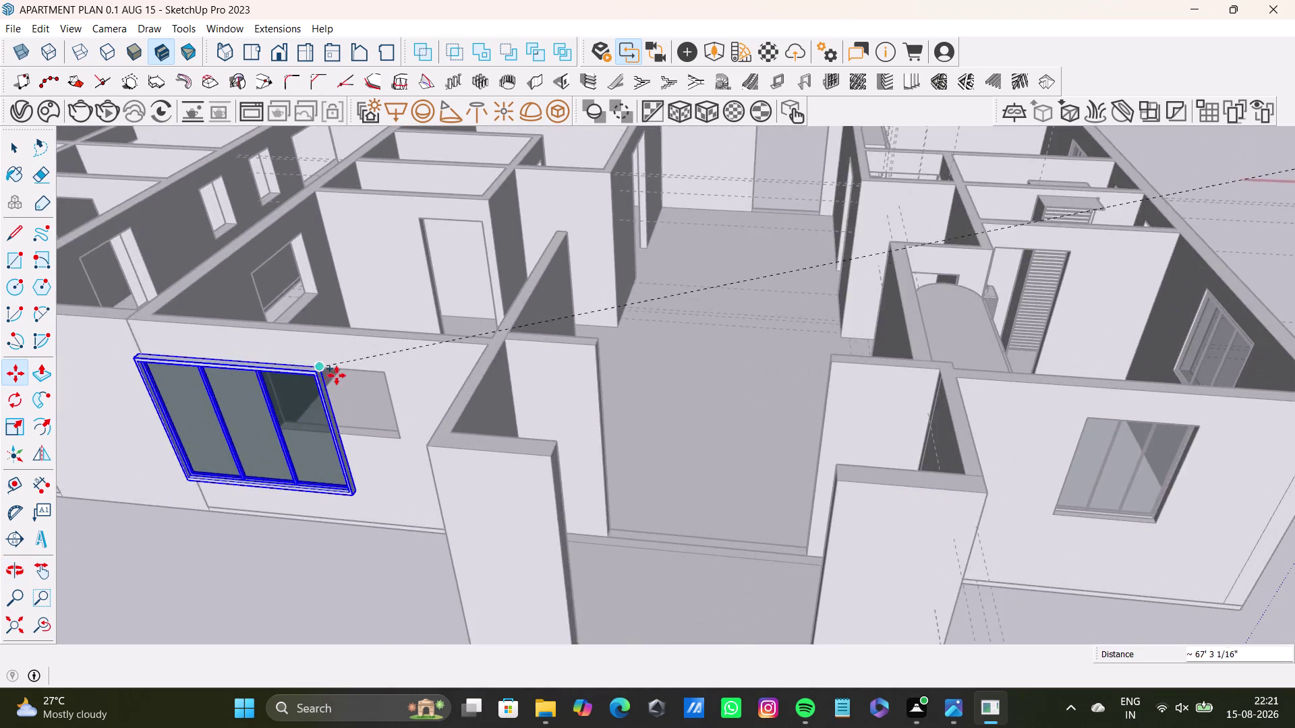
middle_drag(351, 377, 451, 377)
scroll(up, 3)
middle_drag(501, 424, 515, 408)
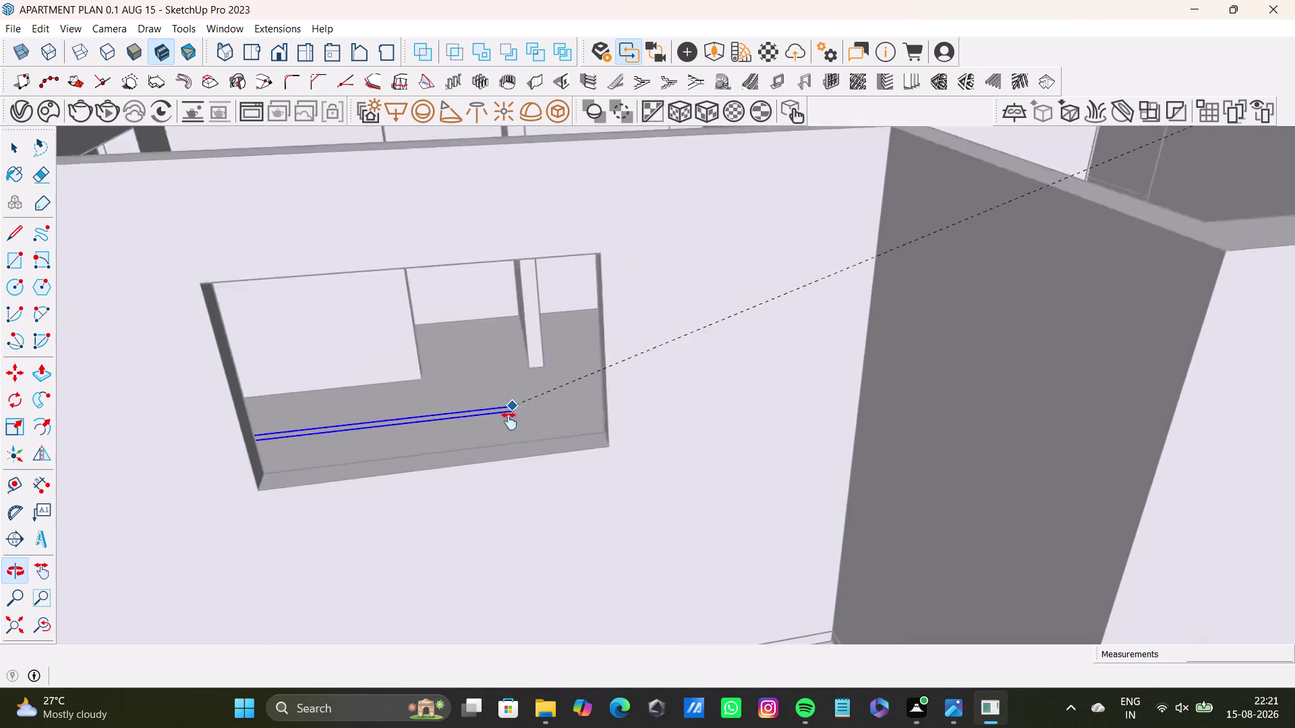
middle_drag(515, 408, 500, 447)
click(565, 346)
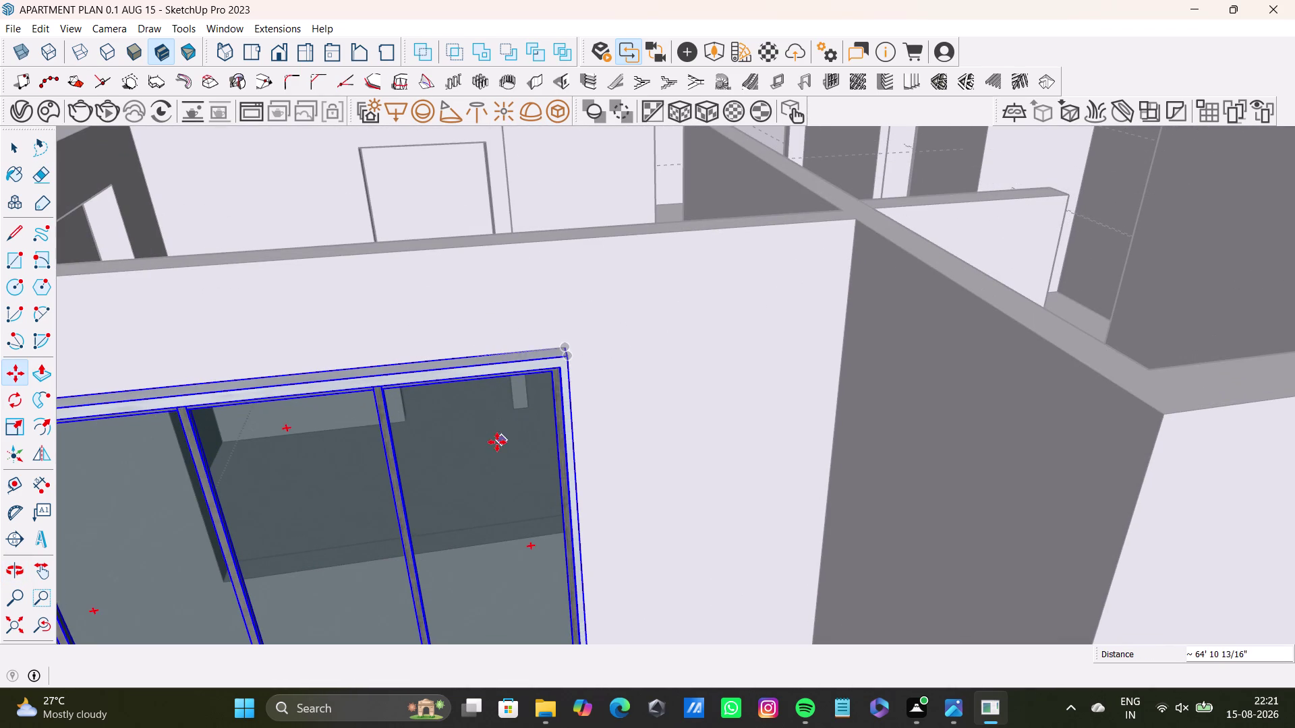
middle_drag(496, 438, 283, 538)
Scale the window's height and width down to match the wall opening.
key(q)
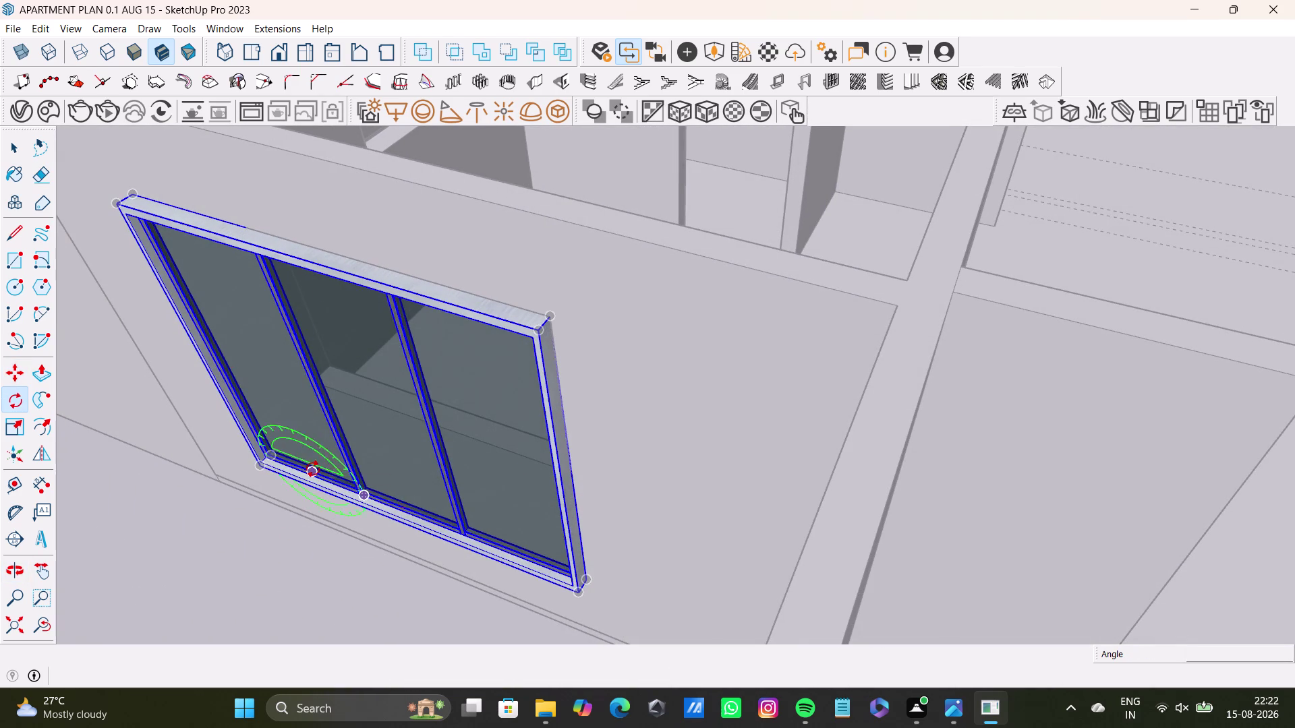
key(s)
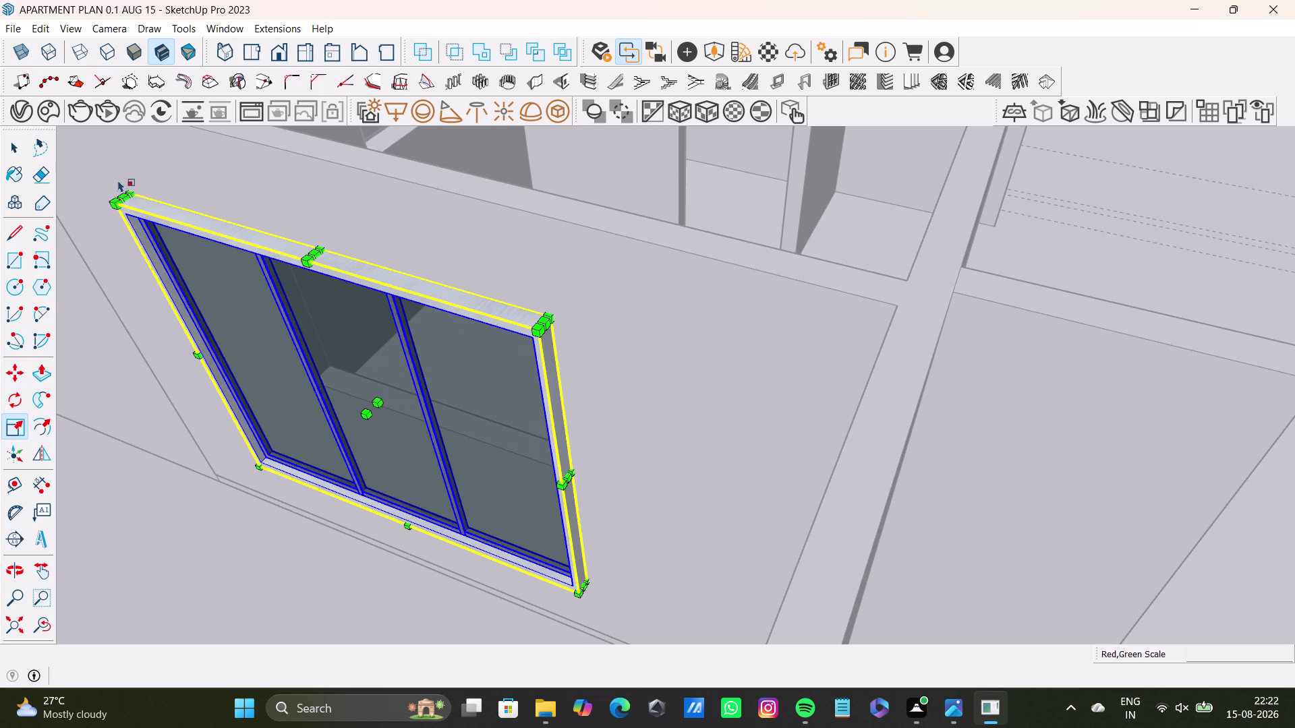
drag(196, 356, 308, 333)
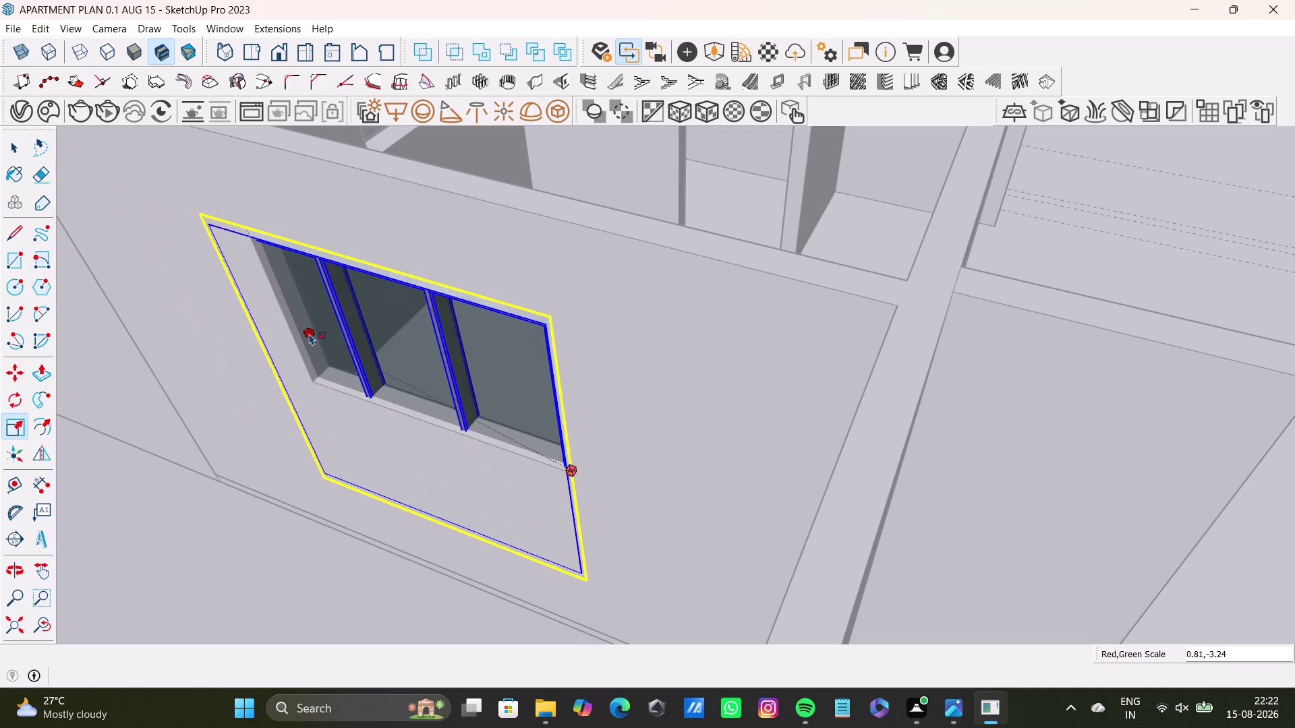
drag(309, 333, 305, 337)
middle_drag(328, 453, 387, 423)
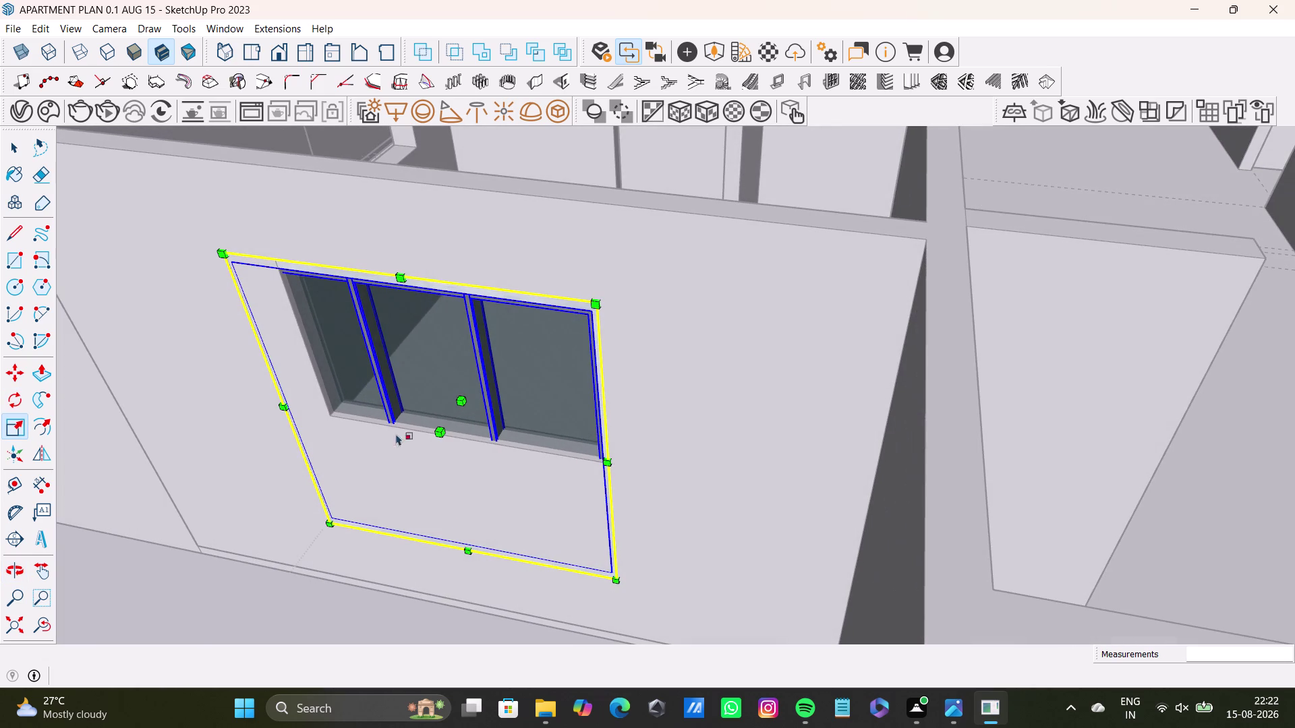
drag(464, 549, 489, 437)
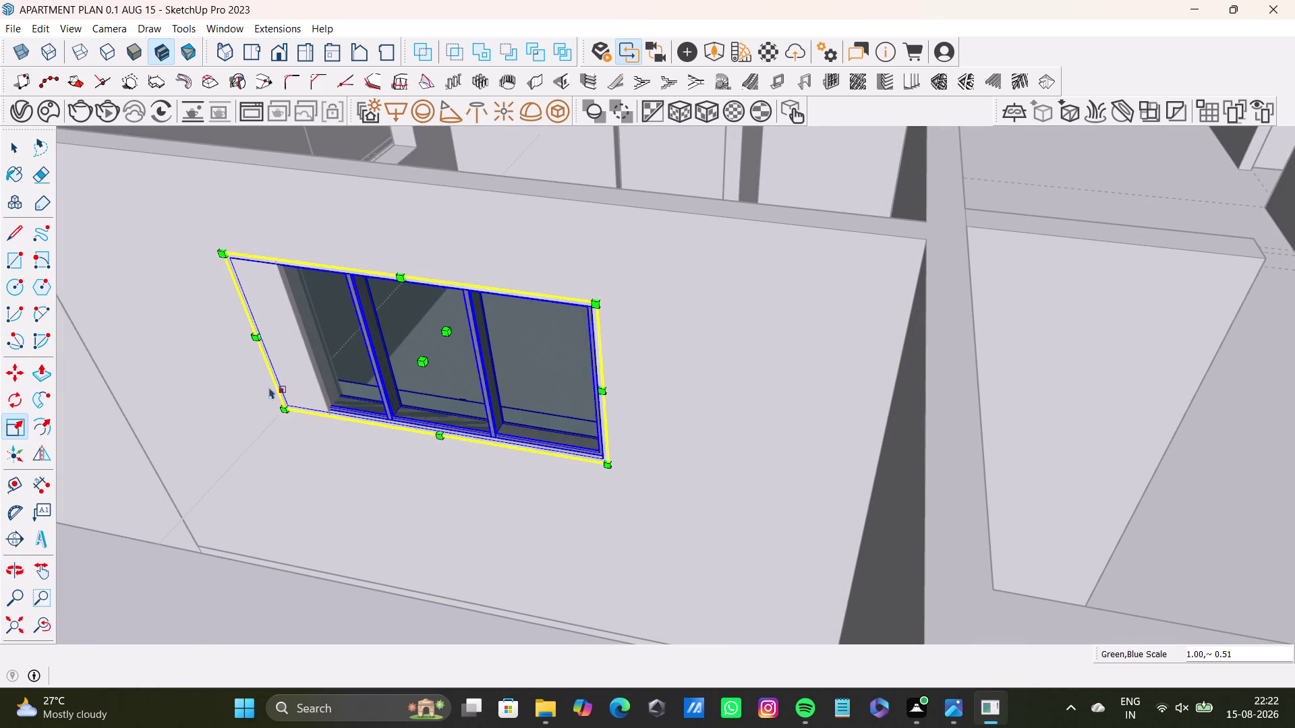
drag(255, 334, 315, 339)
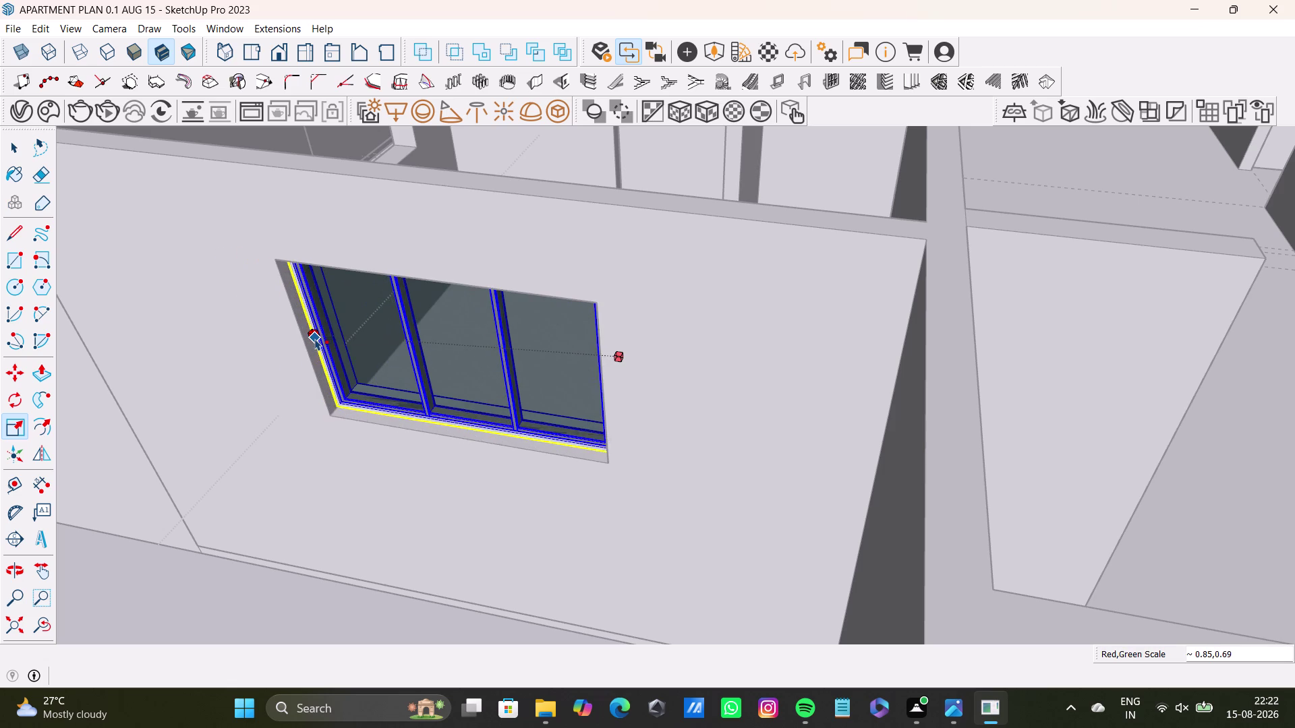
drag(315, 339, 311, 339)
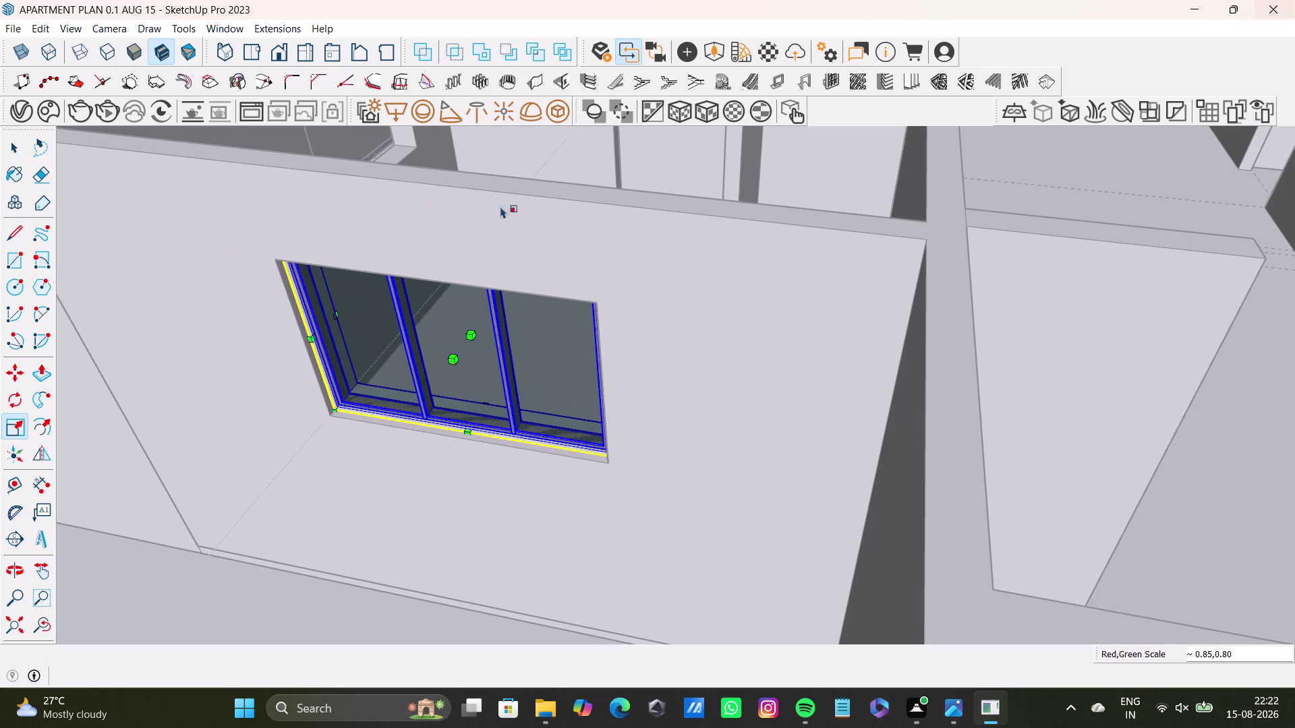
Inspect the window frame up close and adjust the window's depth.
scroll(down, 3)
middle_drag(549, 321, 547, 481)
middle_drag(551, 482, 678, 329)
scroll(up, 3)
scroll(up, 3)
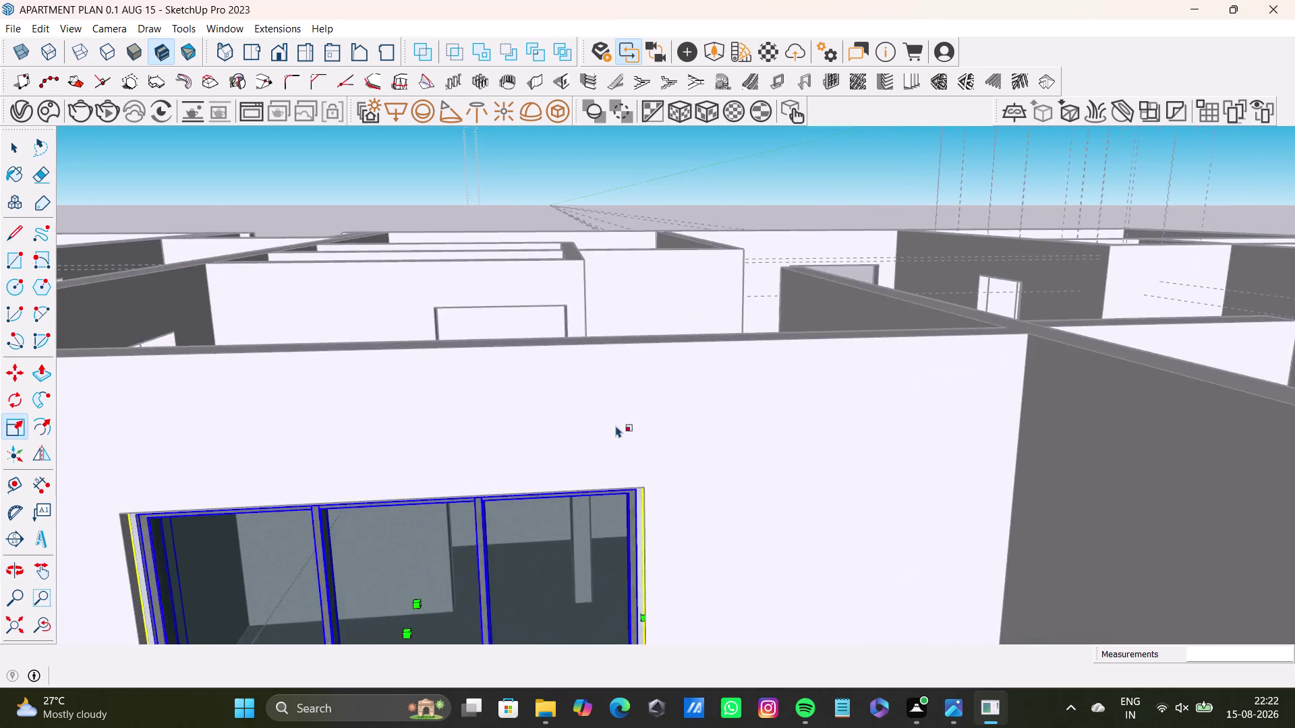
middle_drag(616, 424, 635, 330)
scroll(up, 3)
middle_drag(514, 403, 558, 330)
key(s)
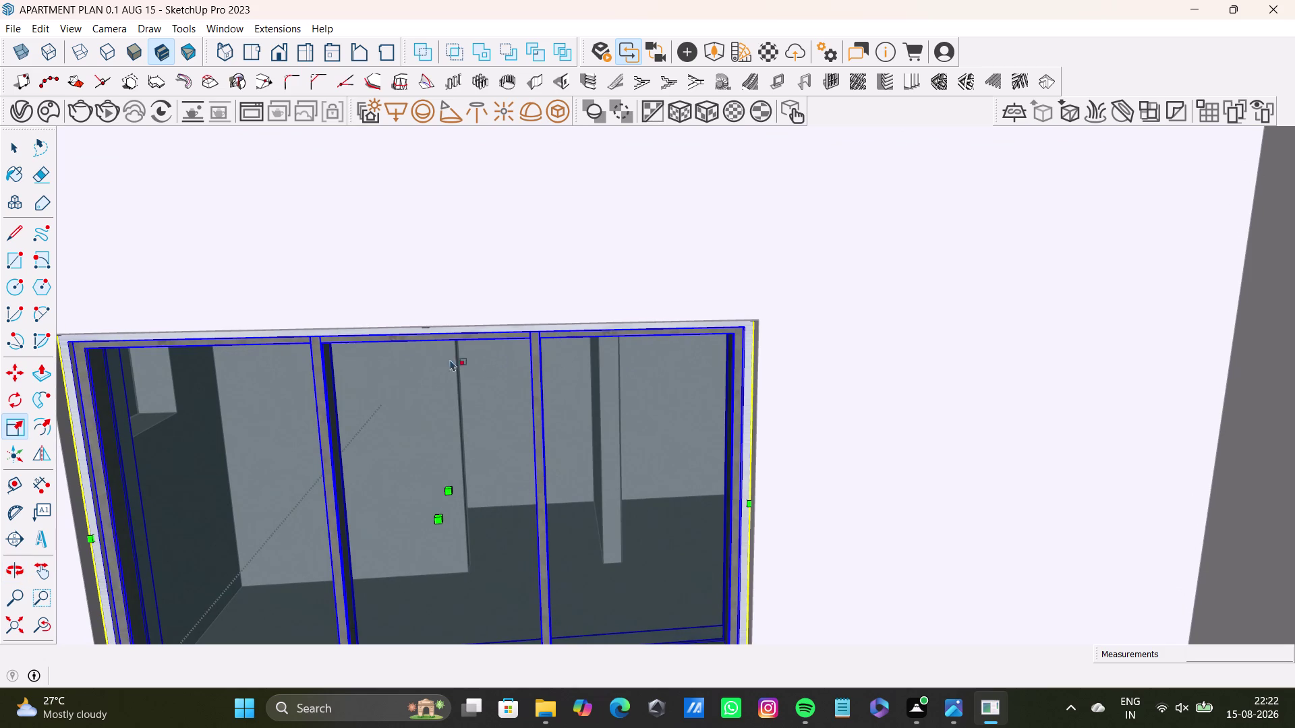
middle_drag(476, 408, 412, 284)
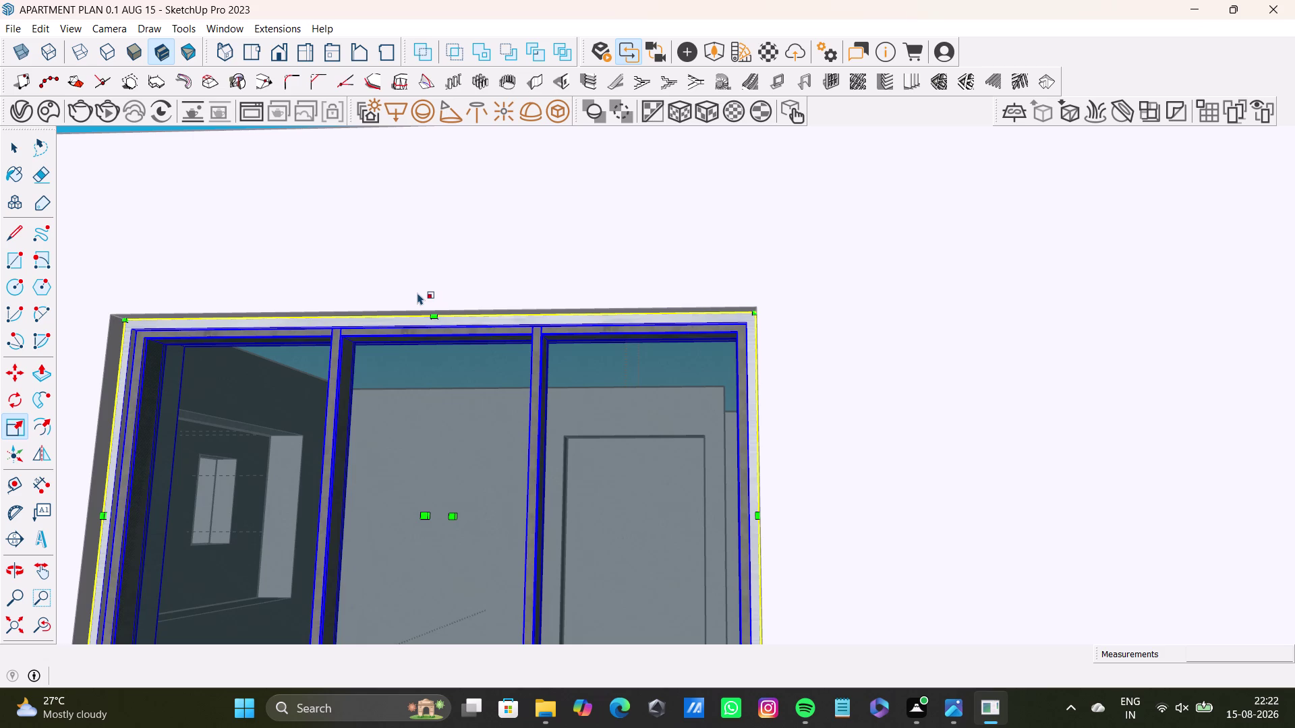
click(443, 331)
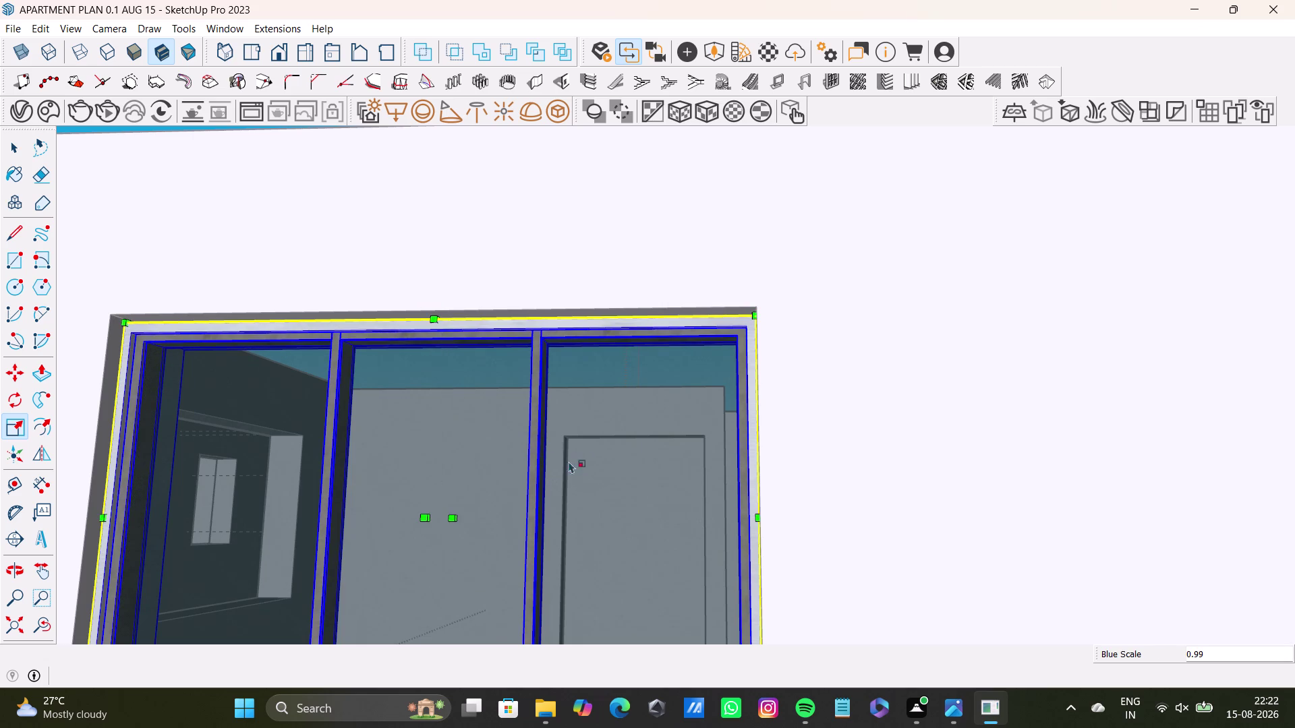
Check the resized window's edges and face from around, then return to Select.
middle_drag(579, 464, 748, 577)
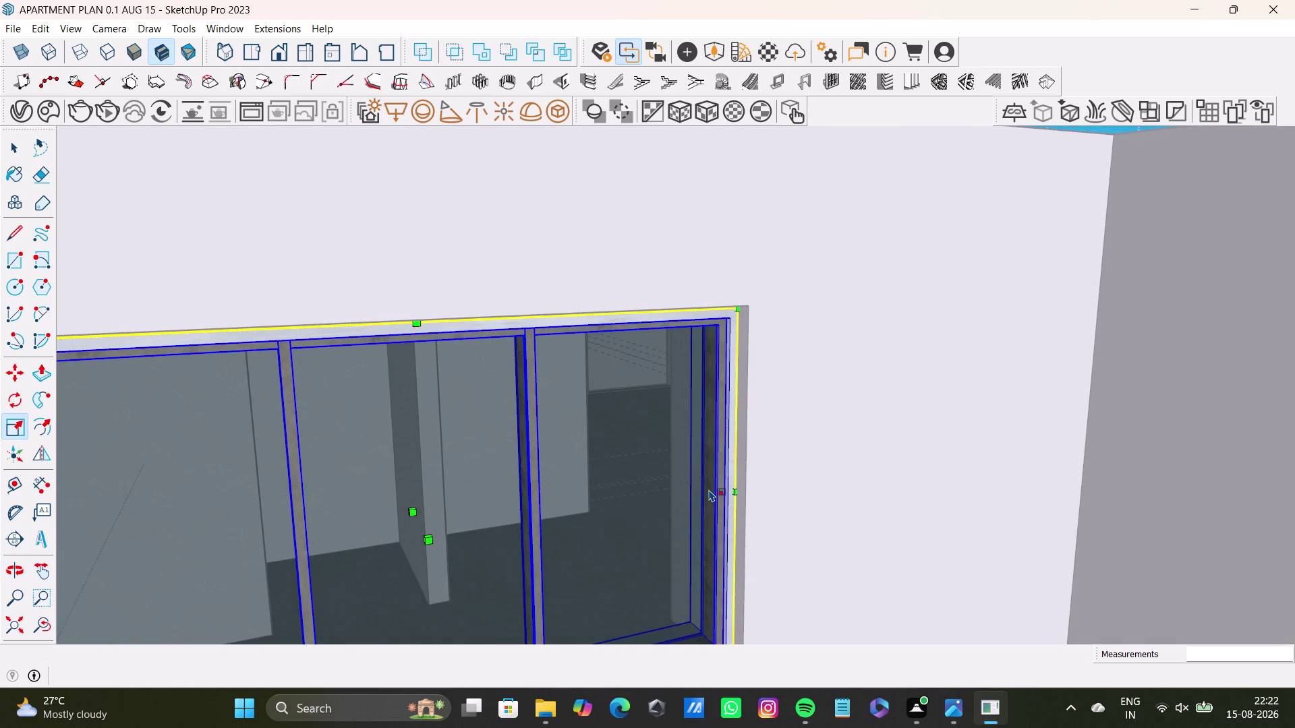
middle_drag(695, 497, 620, 562)
middle_drag(624, 562, 624, 557)
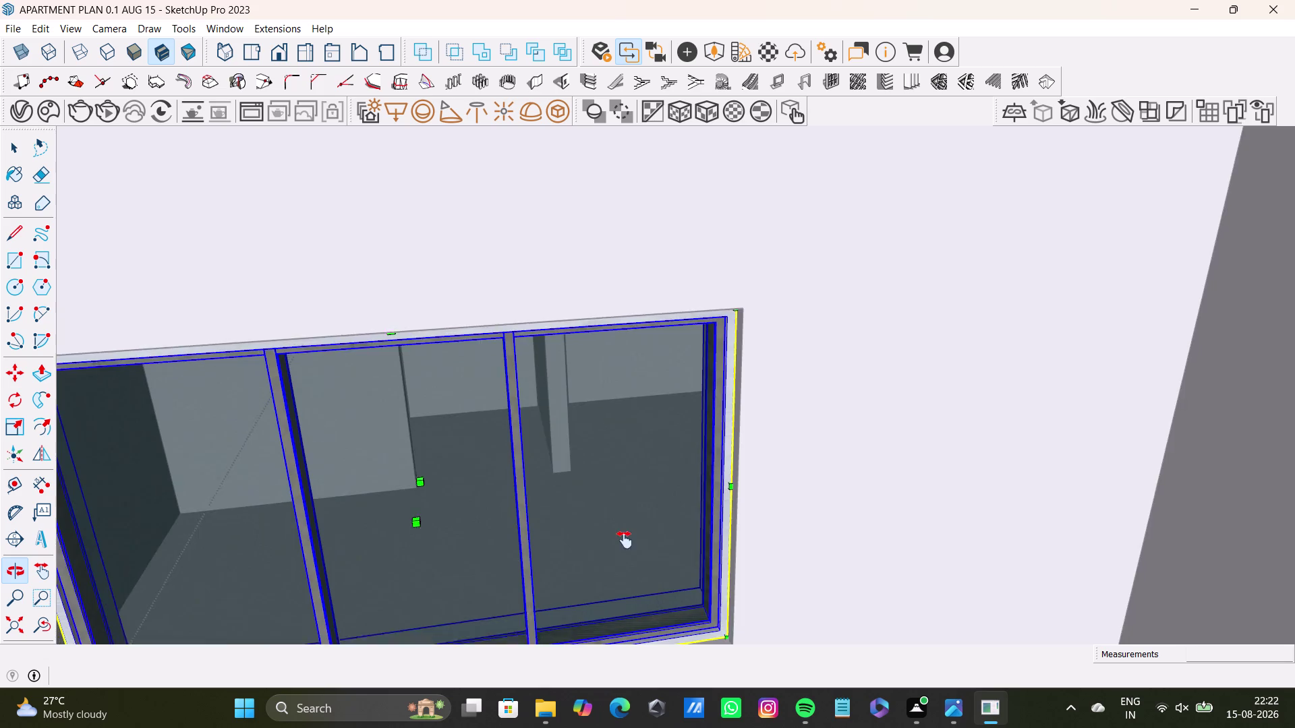
middle_drag(624, 557, 625, 465)
middle_drag(674, 419, 759, 430)
key(s)
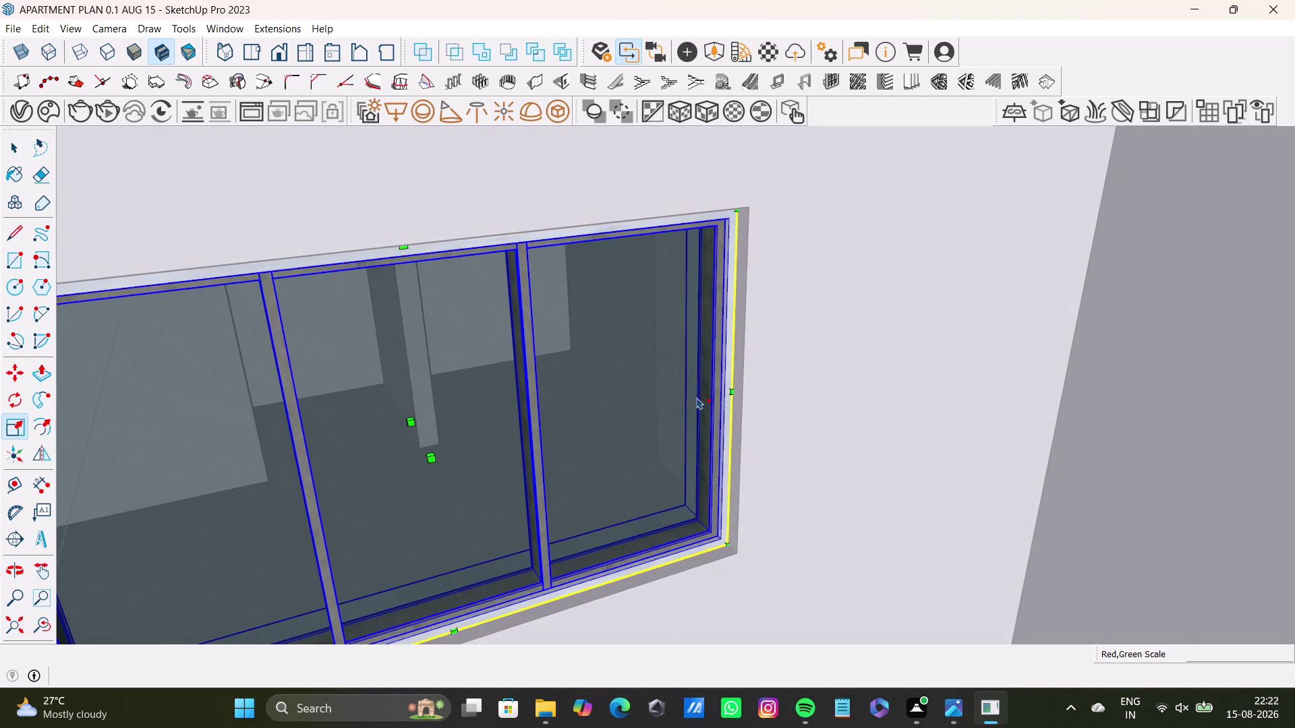
scroll(up, 3)
scroll(up, 3)
scroll(down, 3)
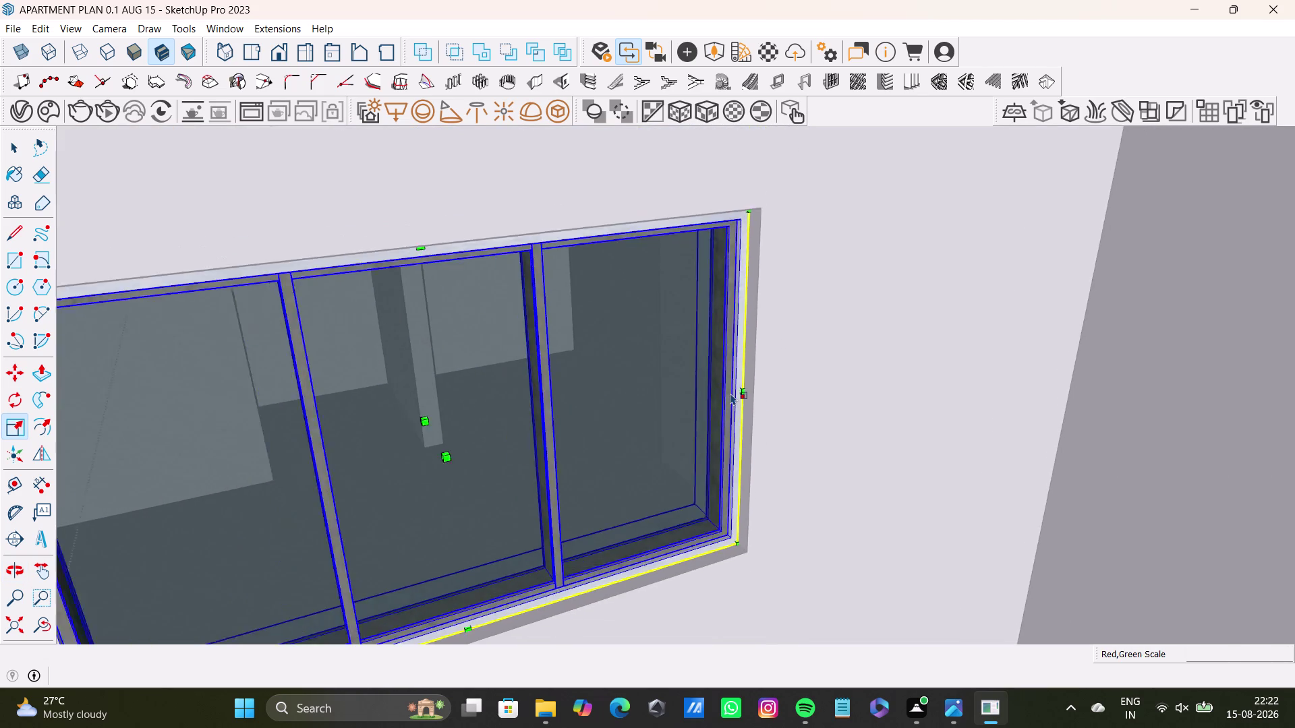
scroll(down, 3)
middle_click(730, 393)
middle_drag(600, 454, 385, 446)
scroll(up, 3)
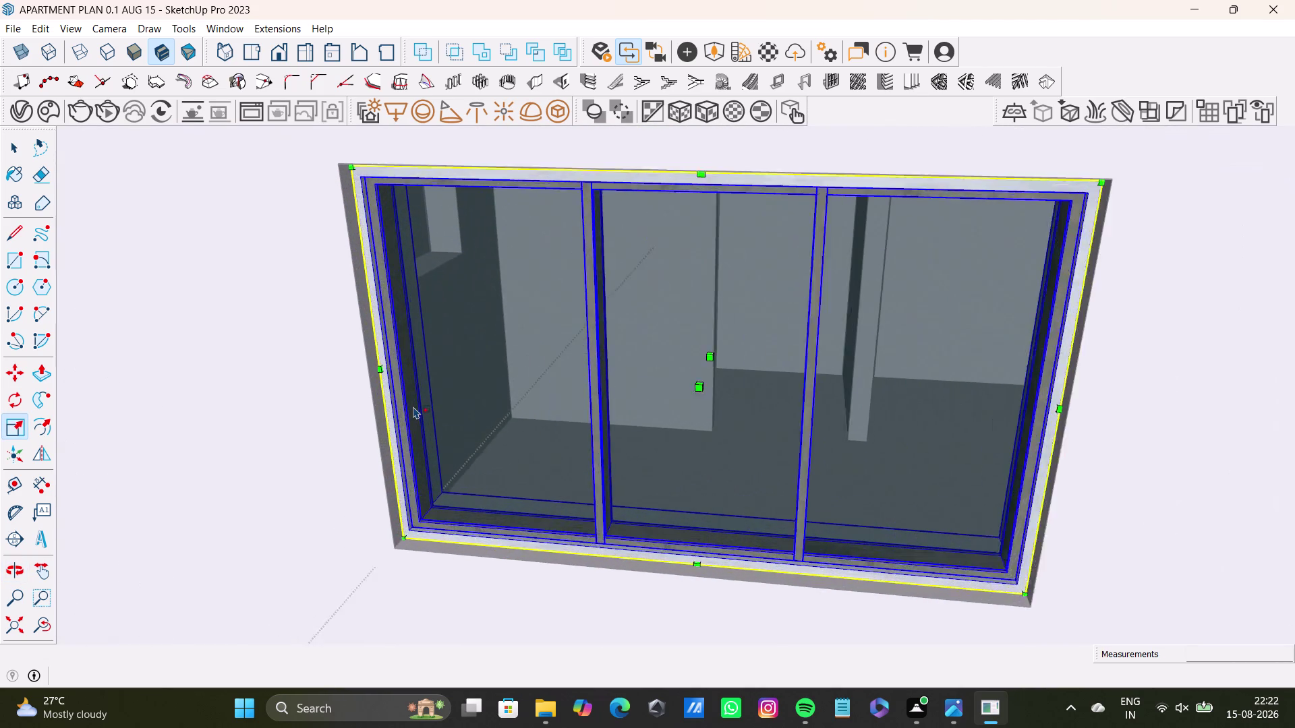
scroll(down, 3)
key(space)
scroll(down, 3)
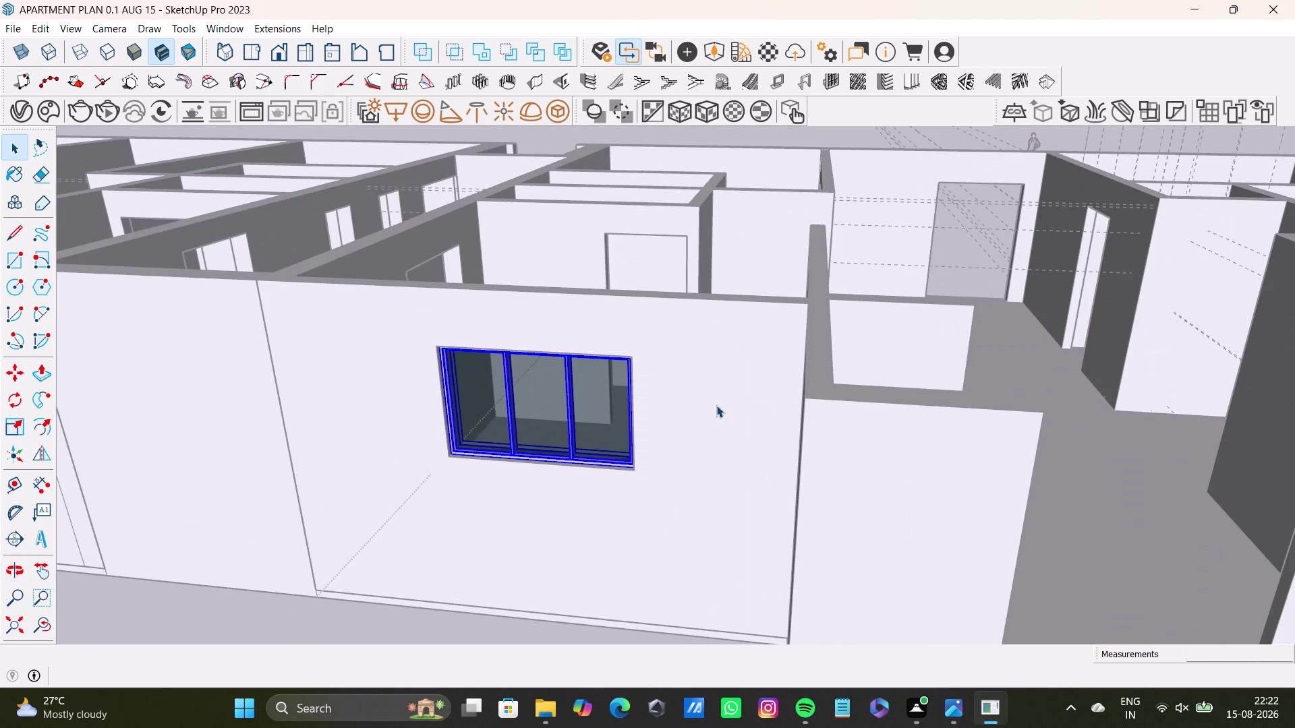
Deselect the window and orbit to view the wall from above.
key(space)
scroll(down, 3)
click(1033, 213)
scroll(up, 3)
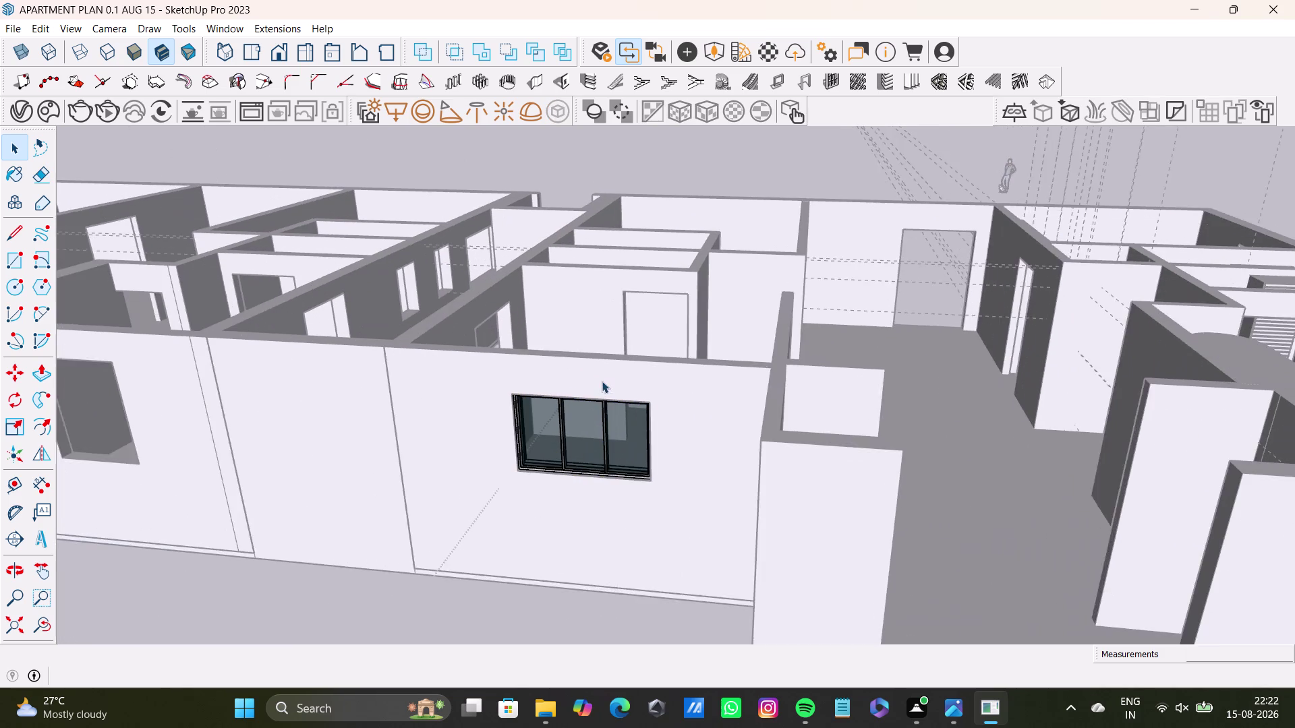
scroll(up, 3)
middle_click(601, 395)
middle_drag(616, 395, 671, 436)
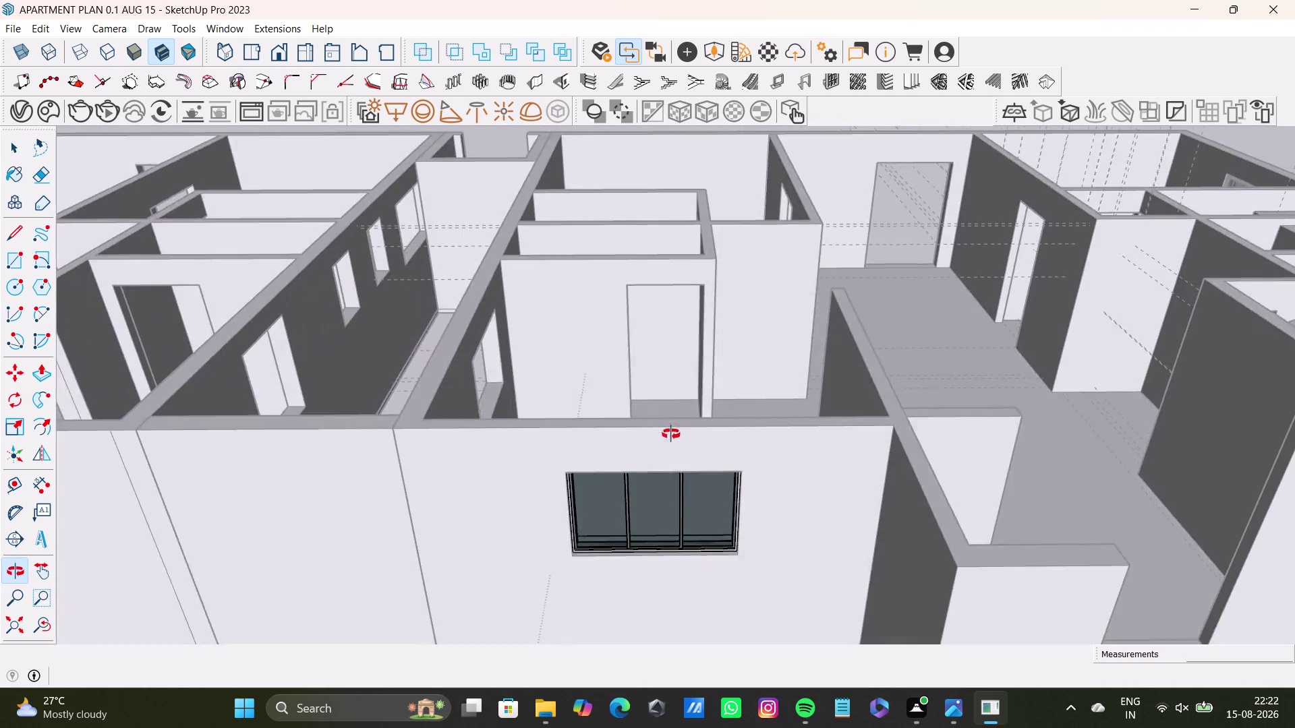
middle_drag(671, 436, 673, 383)
Select the whole window component and pick up a copy with Move.
click(721, 458)
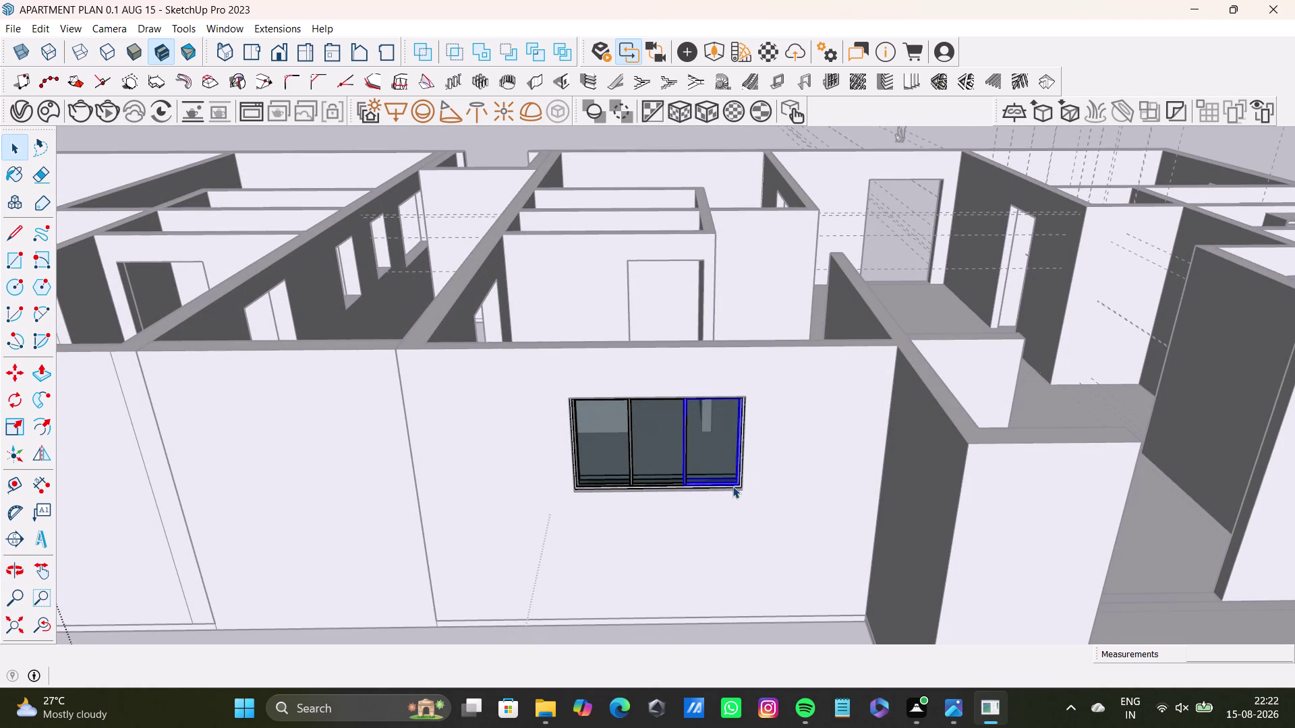
click(732, 487)
key(m)
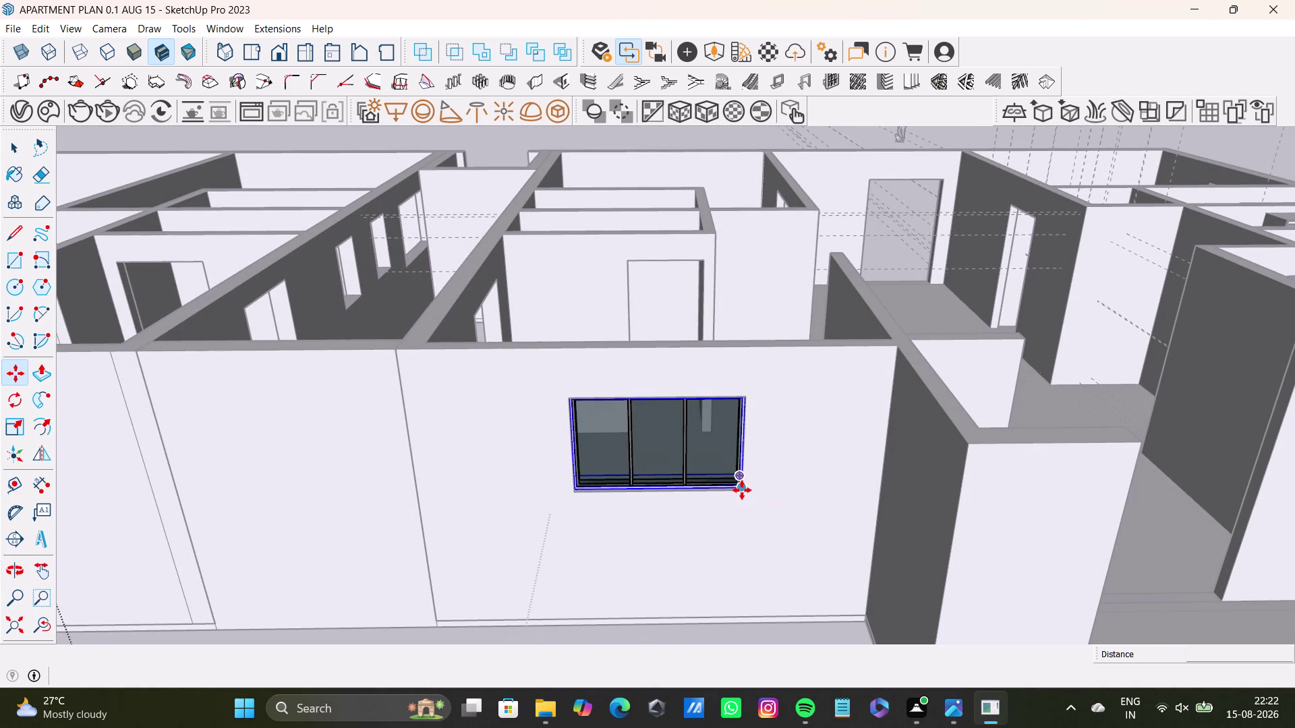
drag(742, 490, 733, 487)
scroll(down, 3)
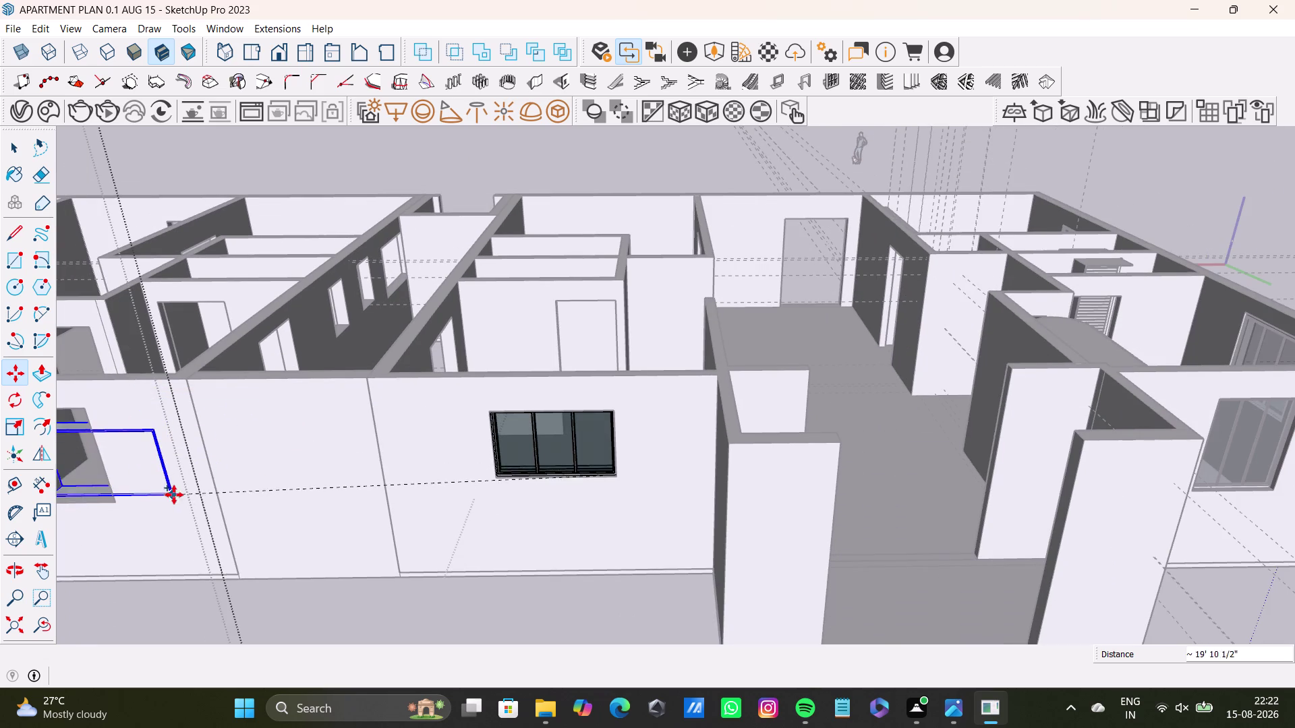
middle_drag(174, 495, 440, 464)
Zoom out over the apartment plan and reselect the window copy for moving.
key(space)
scroll(down, 3)
middle_drag(922, 487, 566, 407)
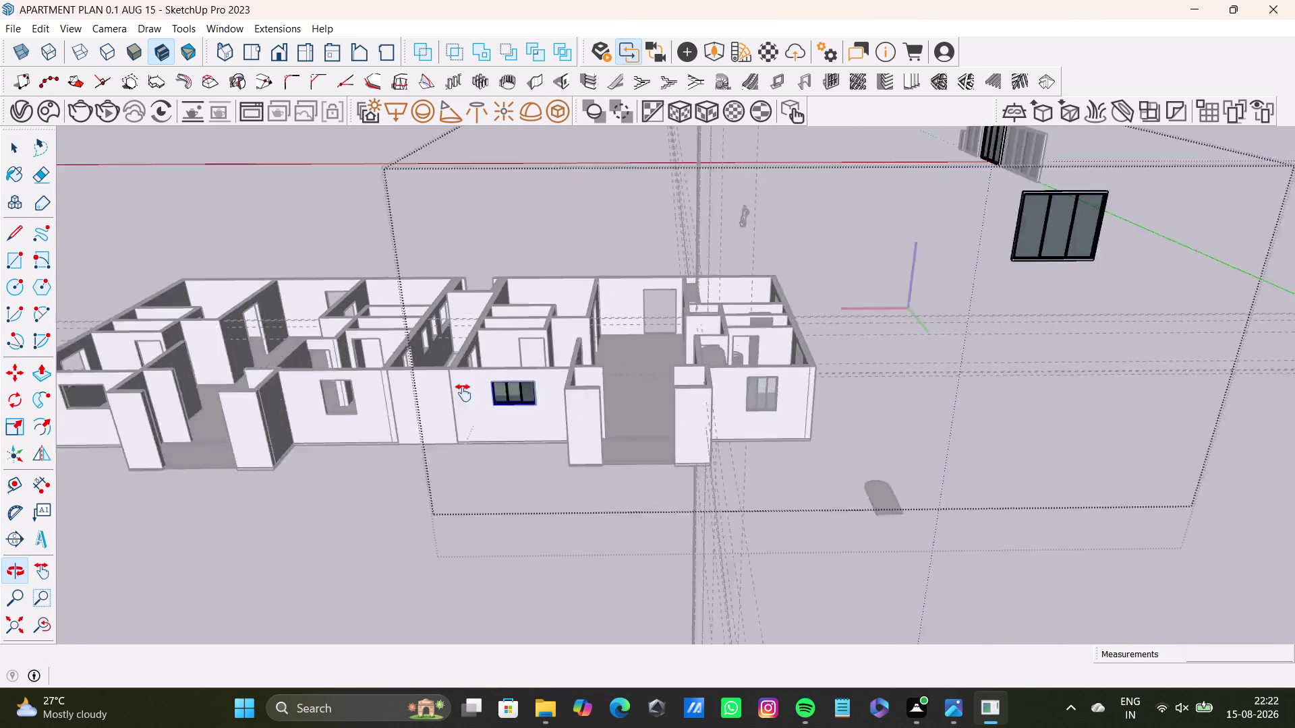
middle_drag(567, 407, 395, 387)
middle_drag(730, 301, 734, 406)
click(821, 272)
drag(765, 220, 913, 345)
key(m)
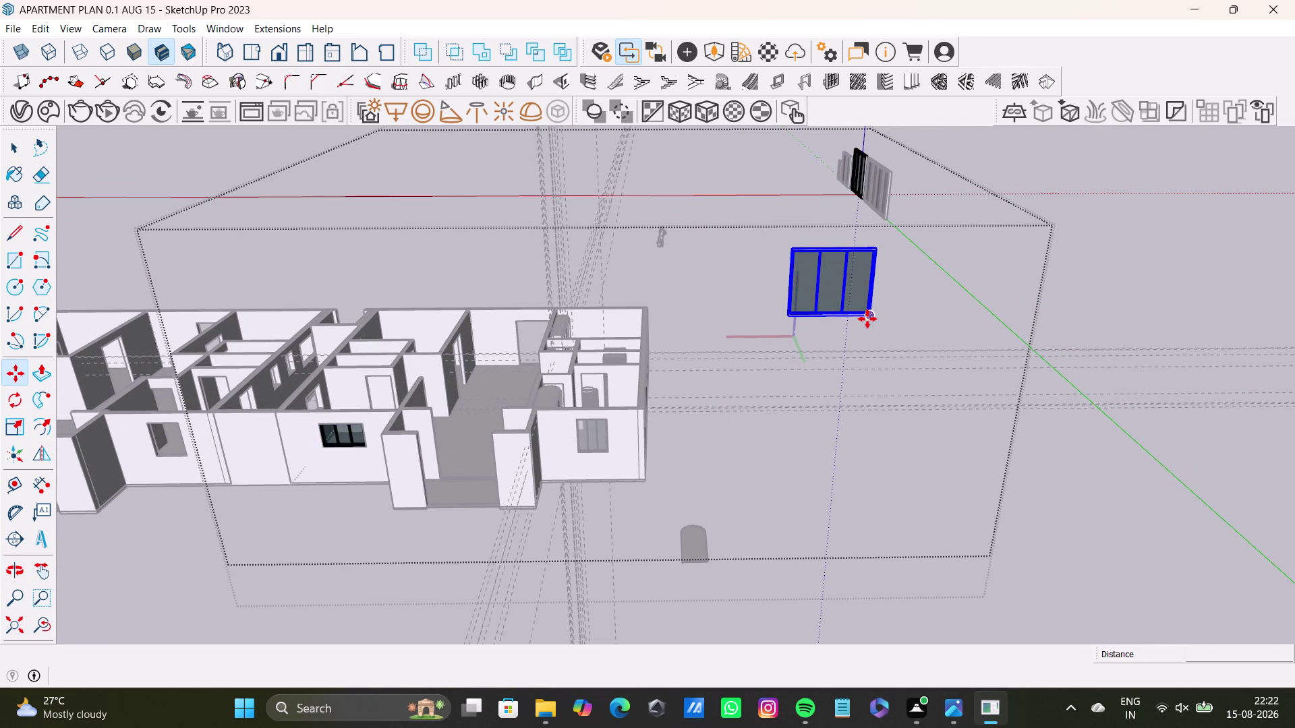
Snap the copy's bottom corner onto the left wall opening's corner.
click(867, 319)
scroll(up, 3)
middle_drag(158, 436, 431, 424)
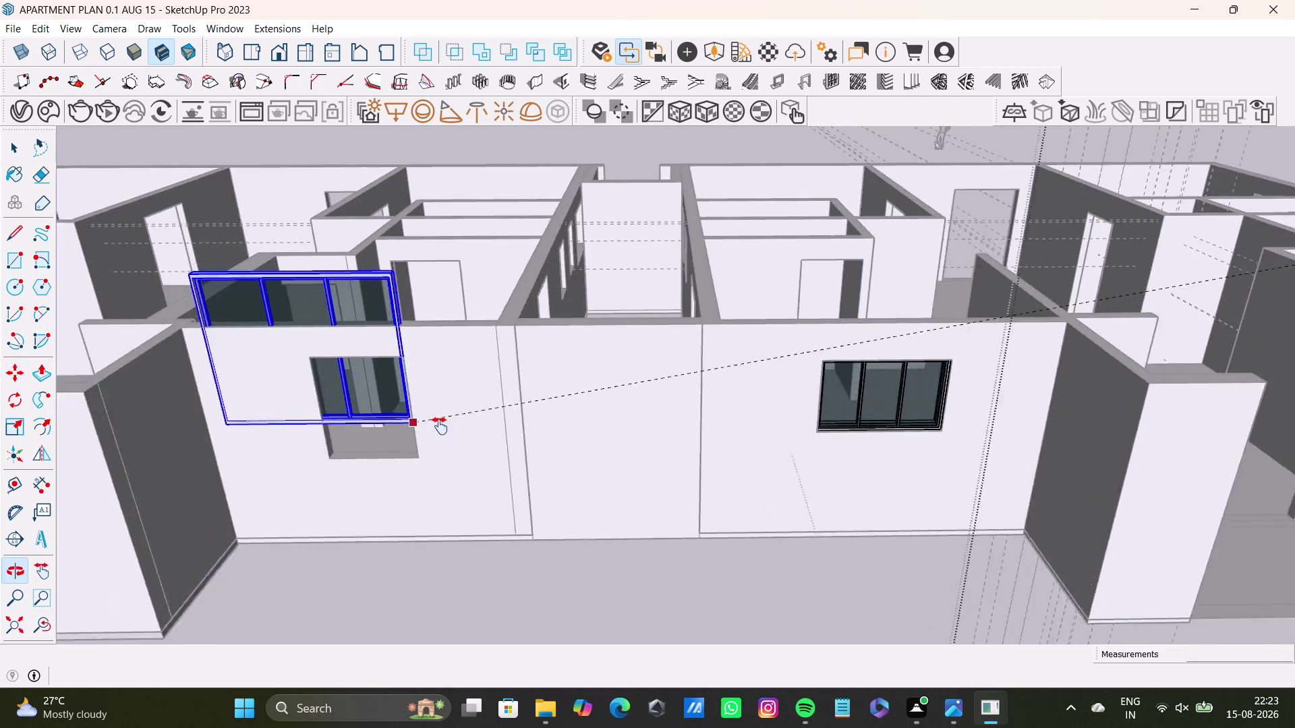
middle_drag(432, 424, 489, 436)
scroll(up, 3)
middle_drag(468, 482, 463, 461)
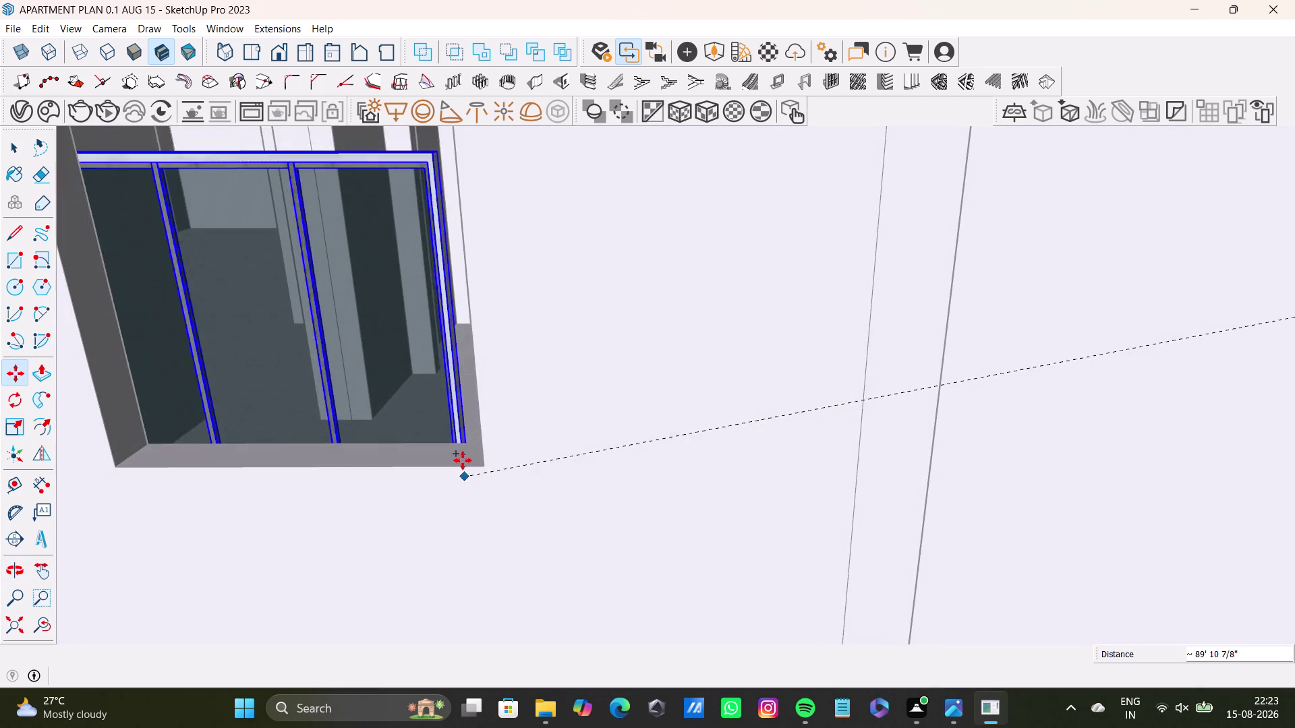
click(484, 463)
scroll(down, 3)
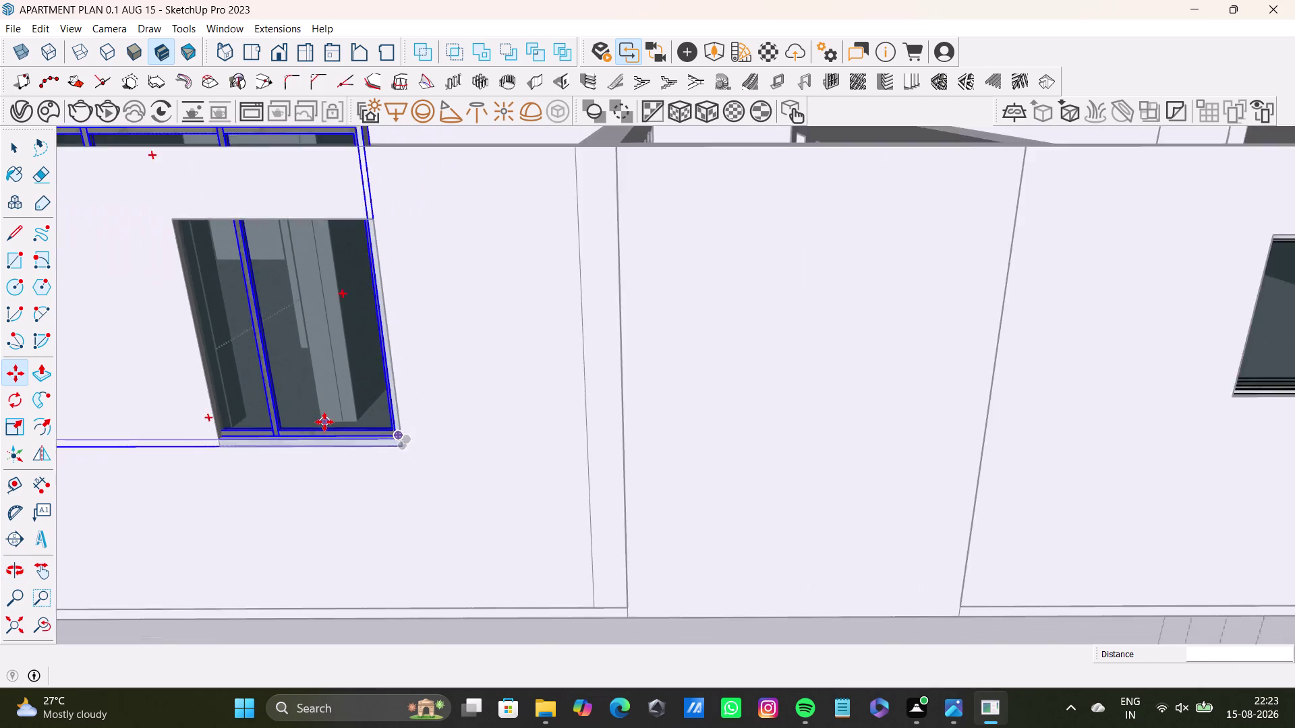
scroll(down, 3)
middle_drag(328, 416, 490, 470)
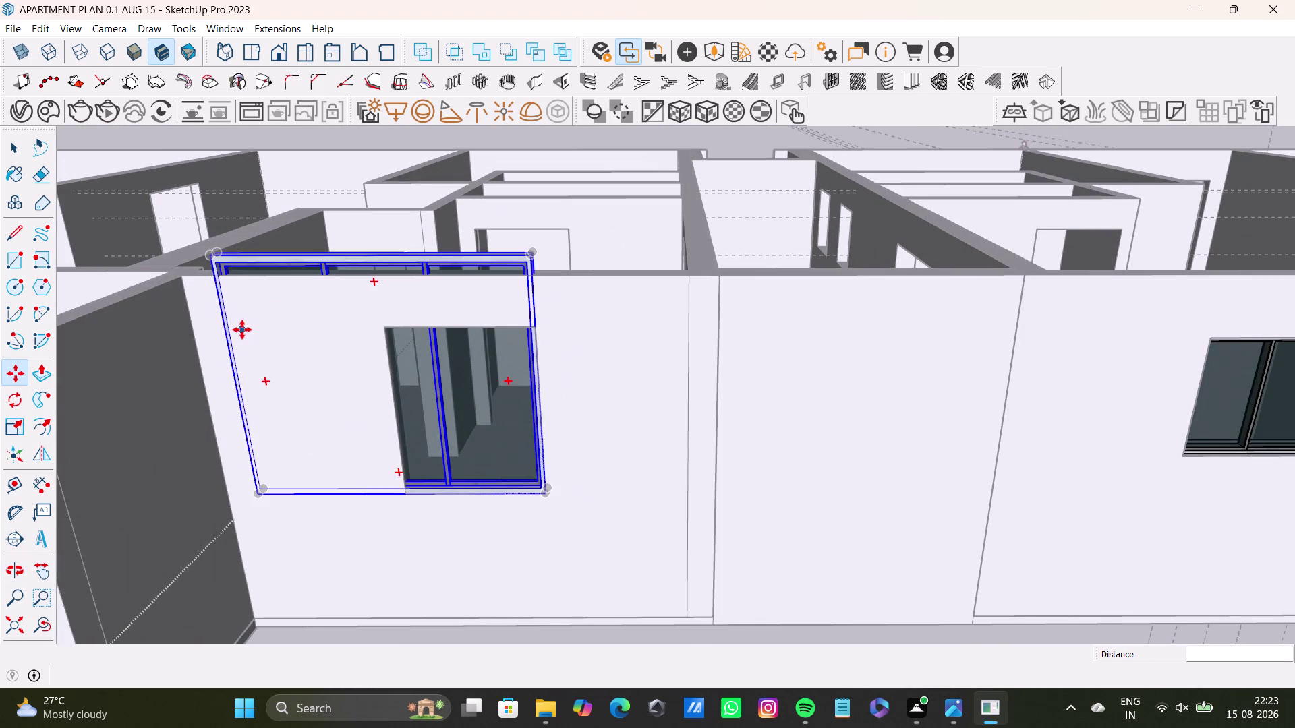
Shrink the window copy uniformly, then stretch its width and top edge to the opening.
key(s)
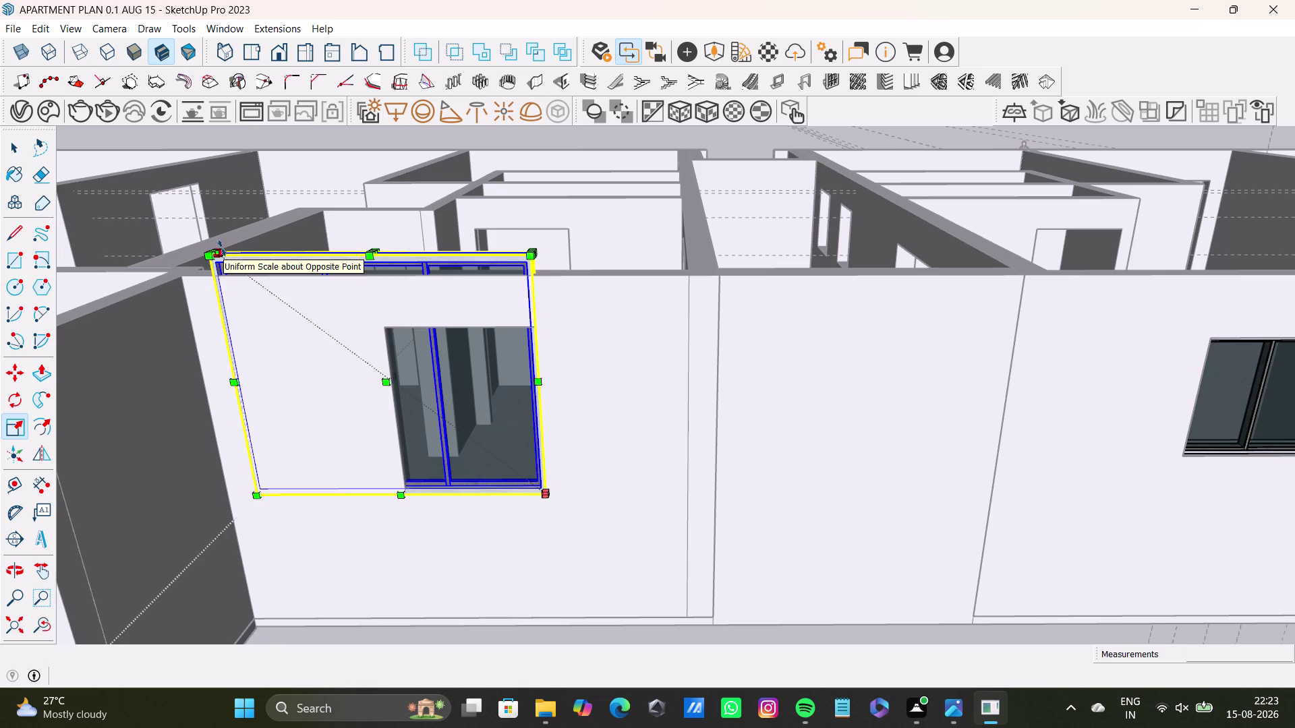
drag(221, 248, 404, 312)
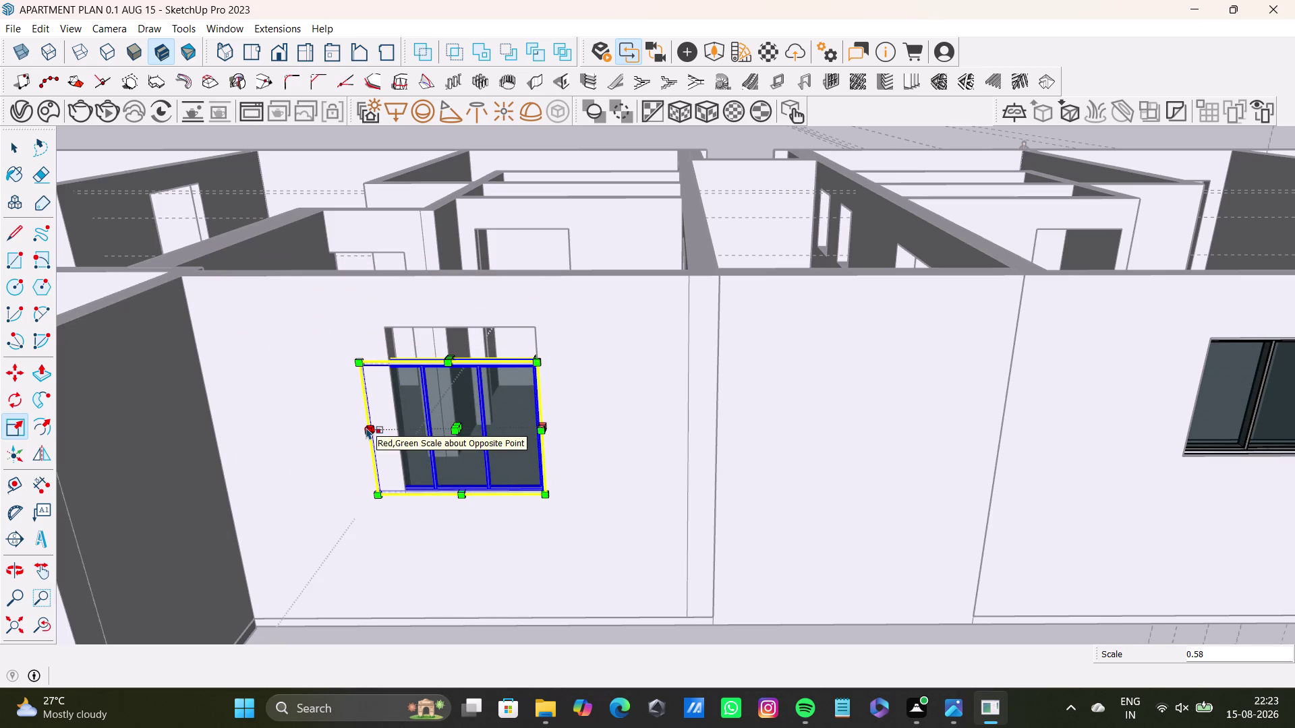
drag(366, 428, 398, 415)
scroll(up, 3)
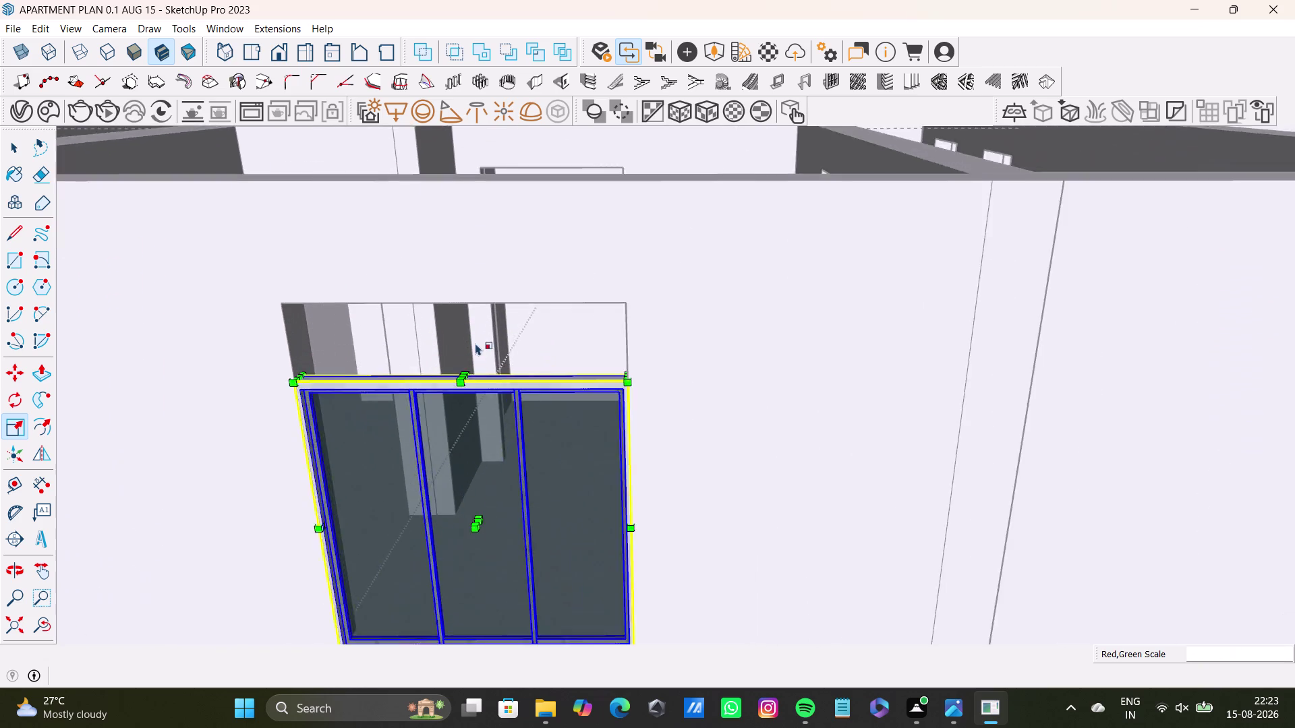
scroll(up, 3)
drag(439, 442, 466, 249)
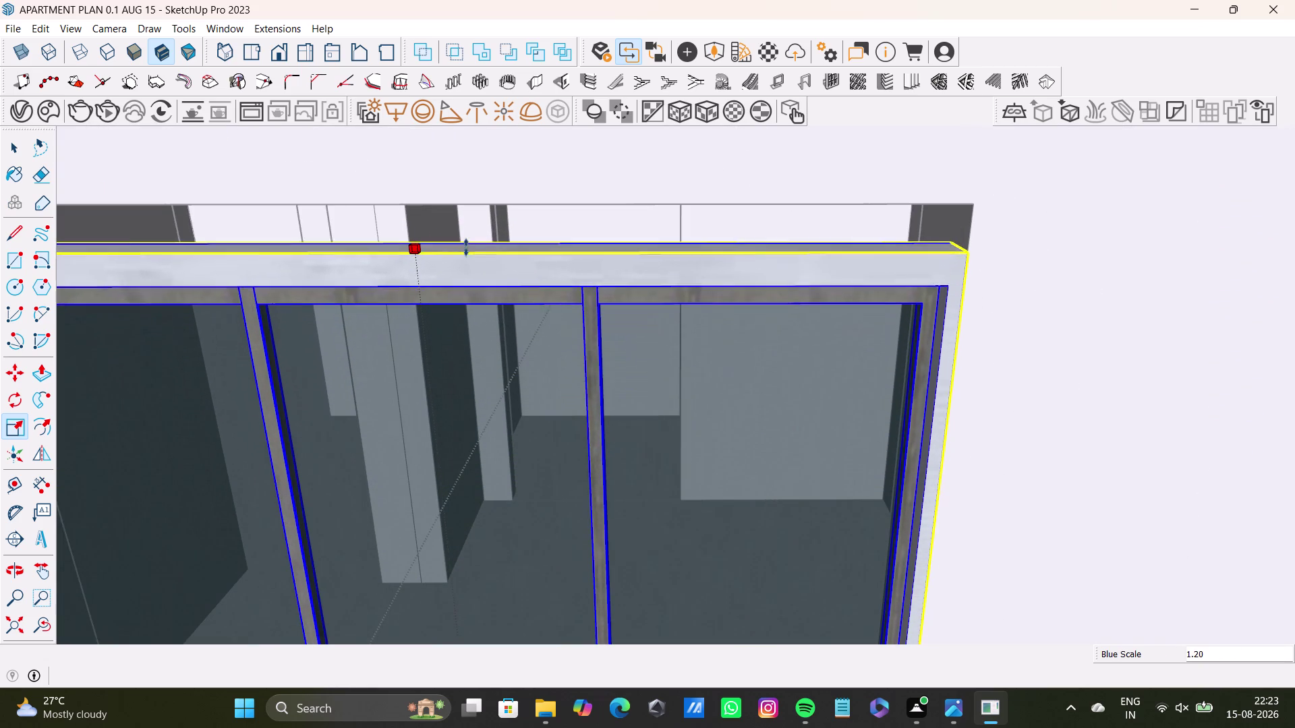
drag(466, 249, 475, 205)
key(space)
Orbit around to check how the scaled window fits the opening.
scroll(down, 3)
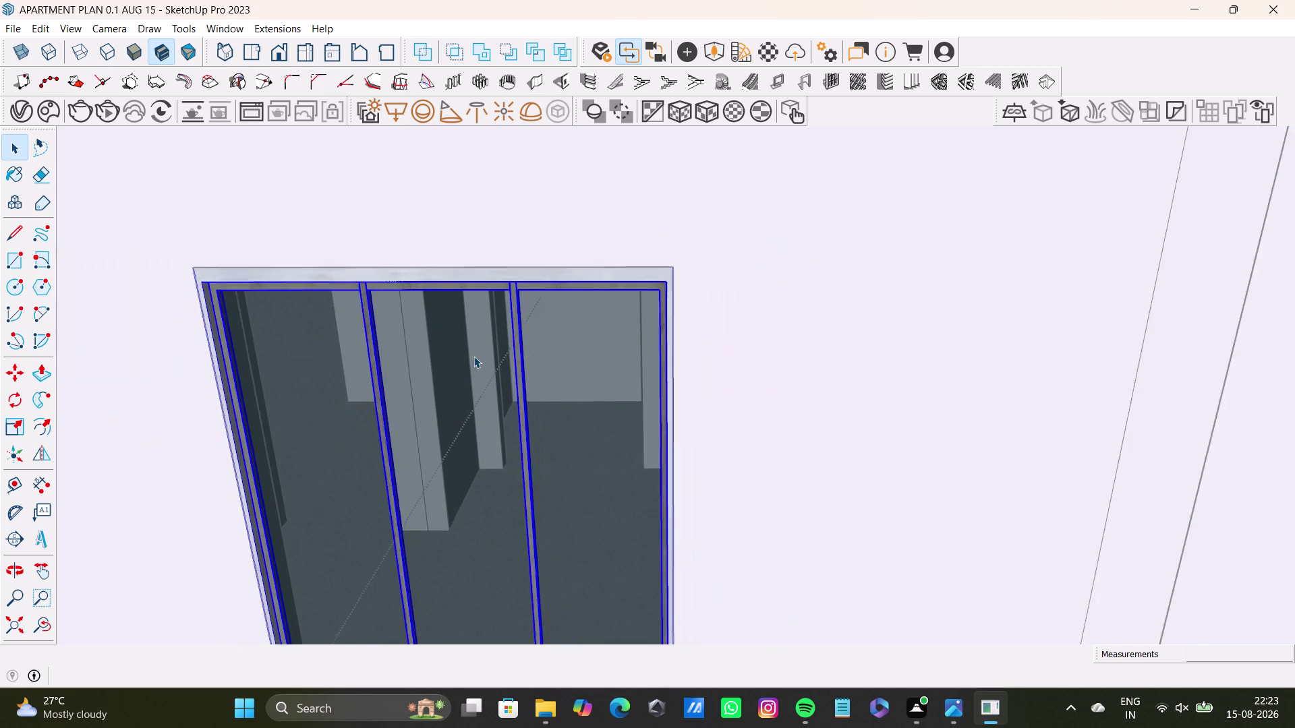
middle_drag(482, 366, 480, 267)
middle_drag(463, 409, 487, 593)
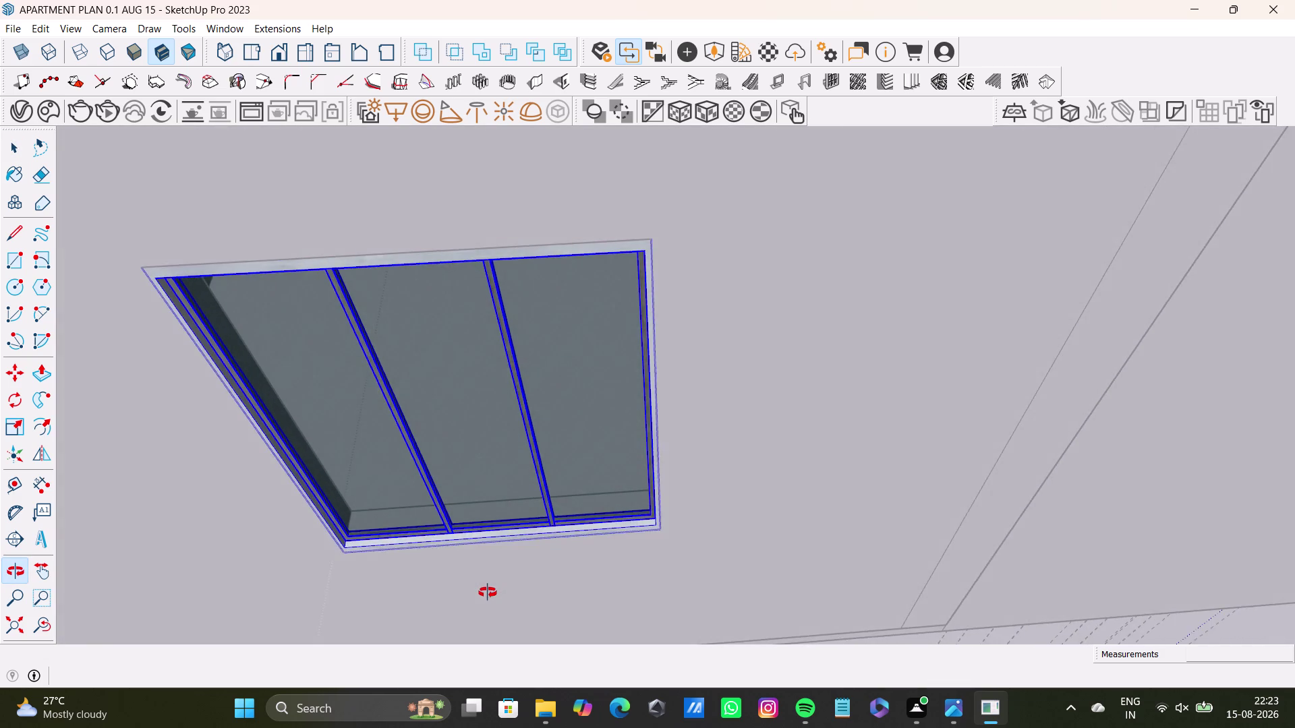
middle_drag(487, 593, 410, 482)
scroll(down, 3)
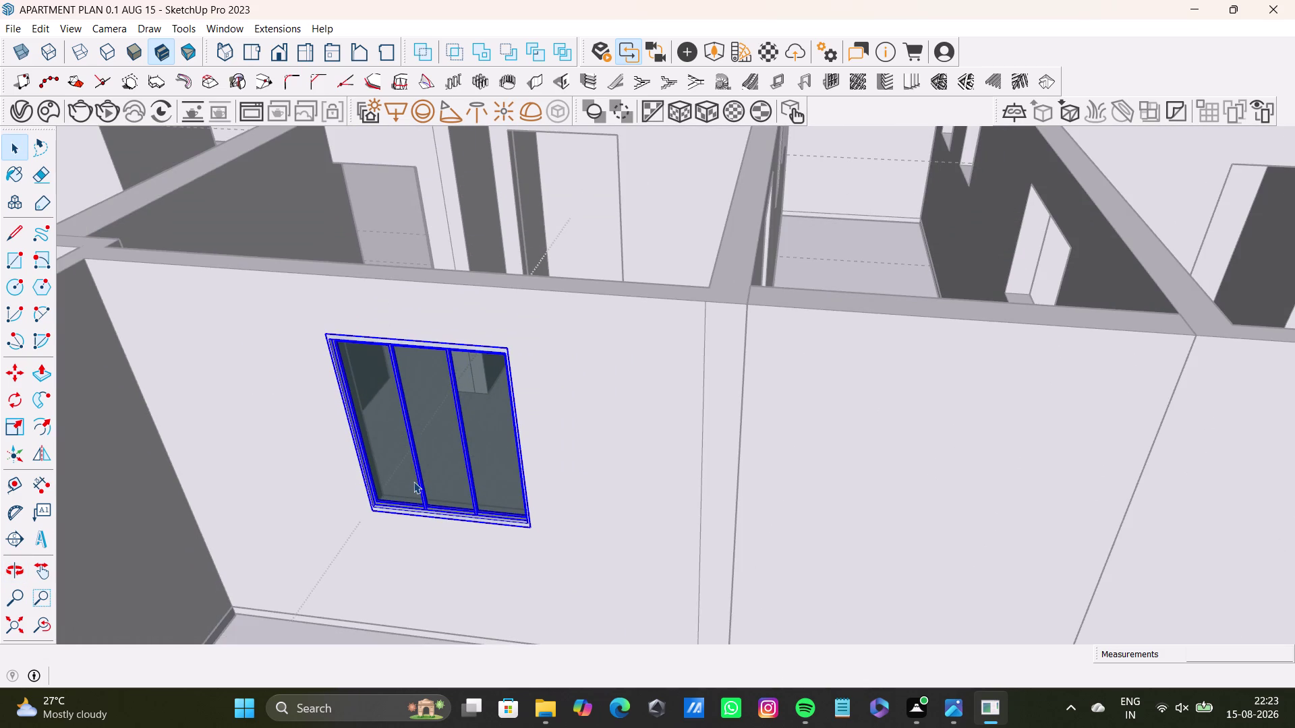